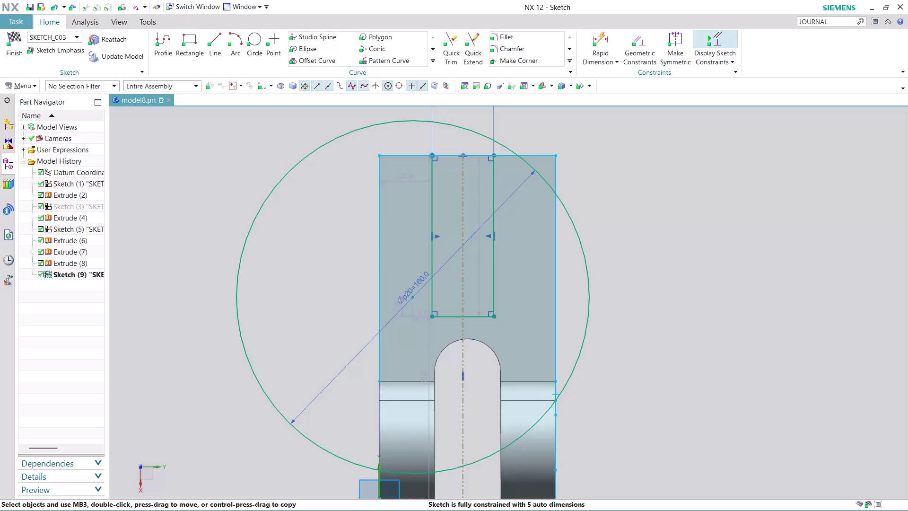
Delete the large 160 circle from the sketch.
right_click(583, 340)
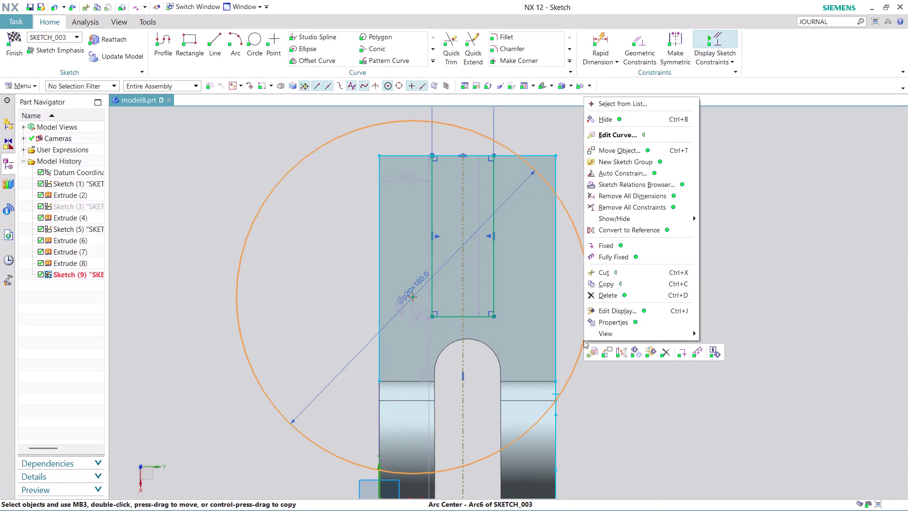
click(617, 294)
click(237, 45)
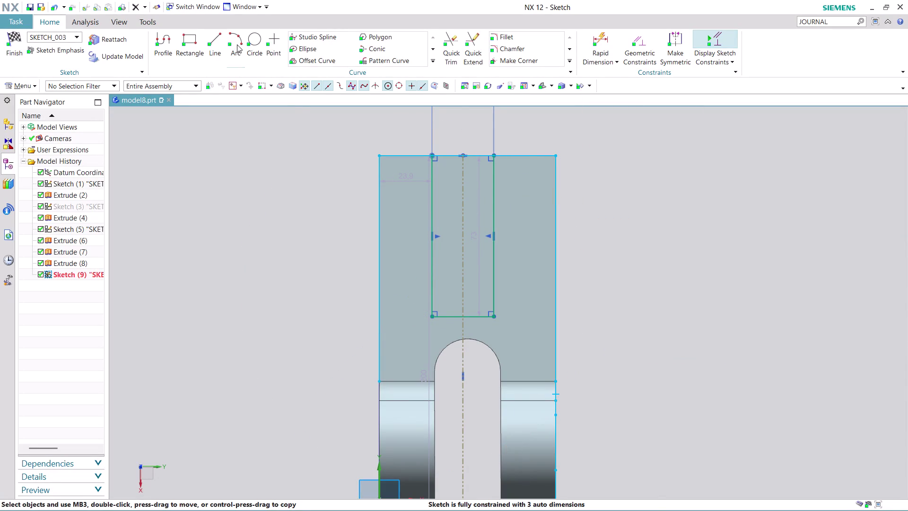
Draw an R80 arc from the left line's end point to the slot's left side.
click(378, 380)
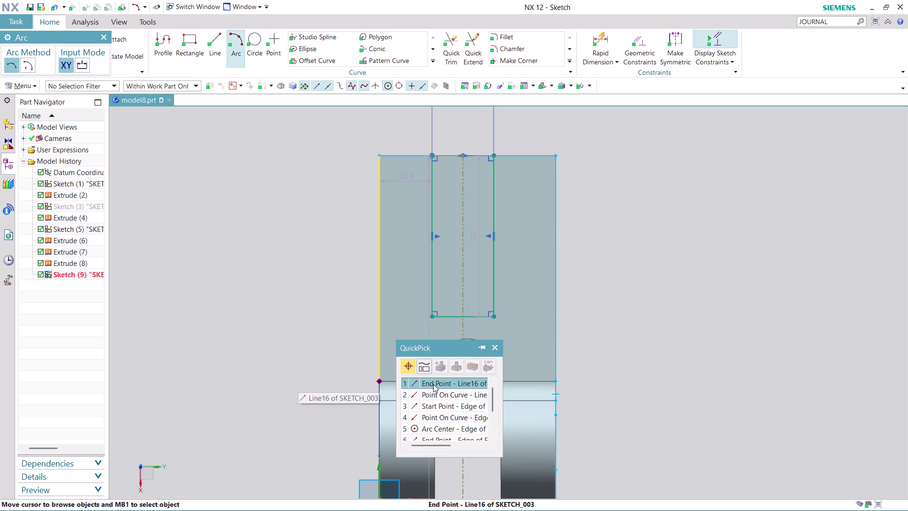
click(433, 384)
click(433, 268)
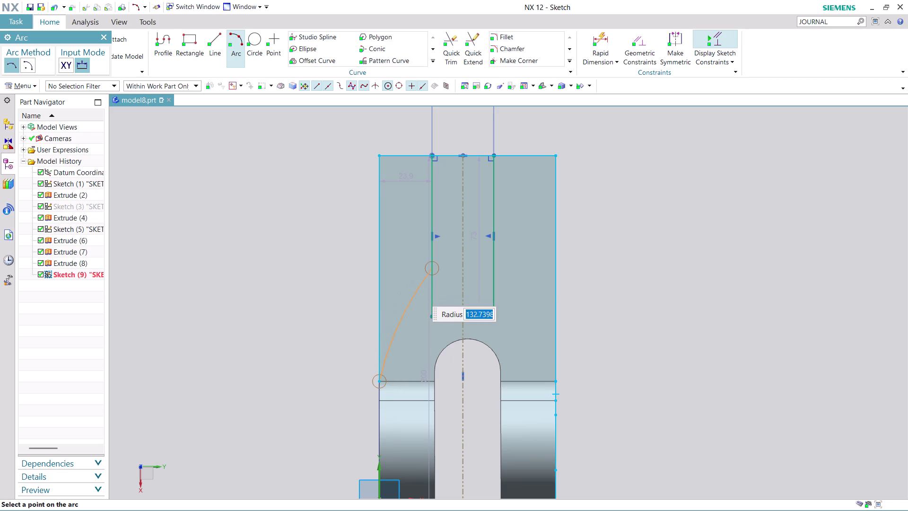
text(80)
key(Return)
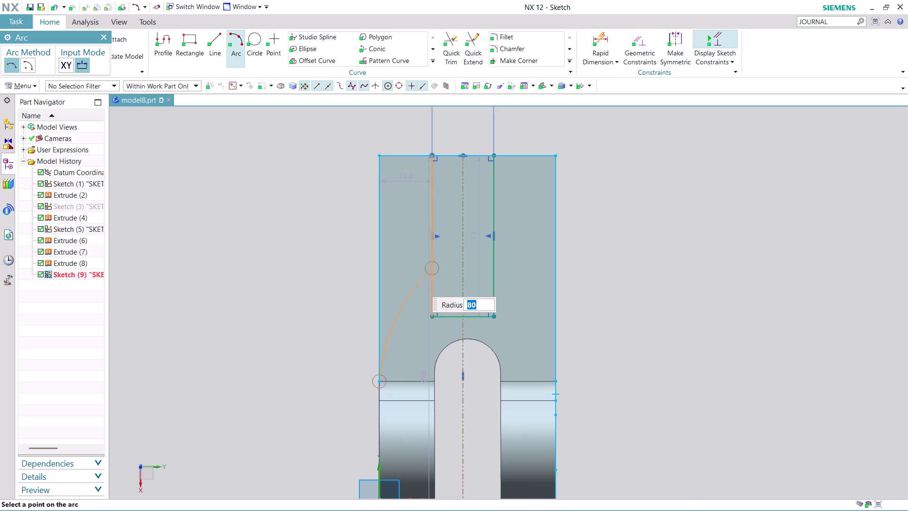
click(417, 281)
key(Escape)
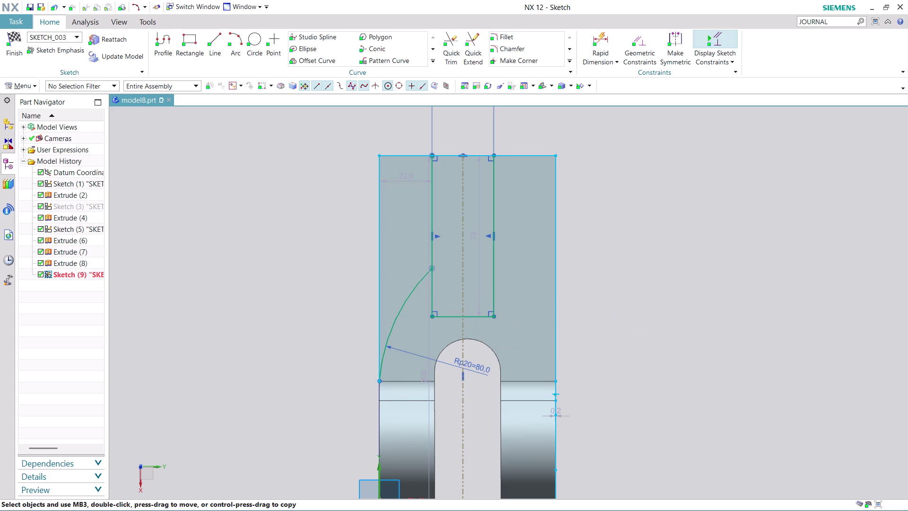
key(Escape)
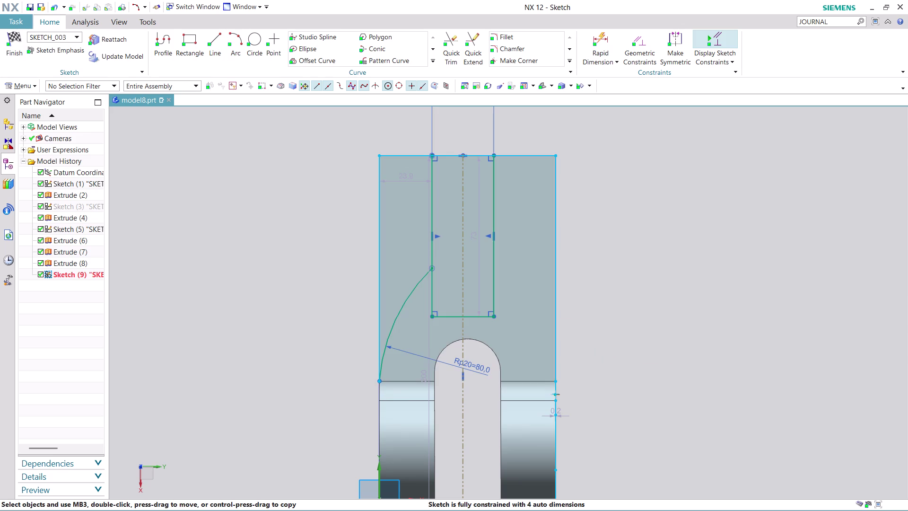
click(433, 63)
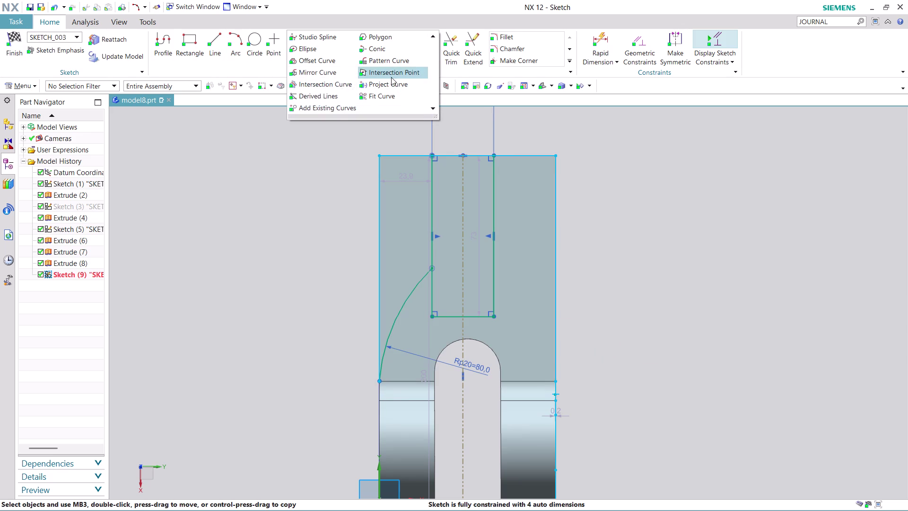
Mirror the R80 arc across the vertical centerline to the right side.
click(338, 72)
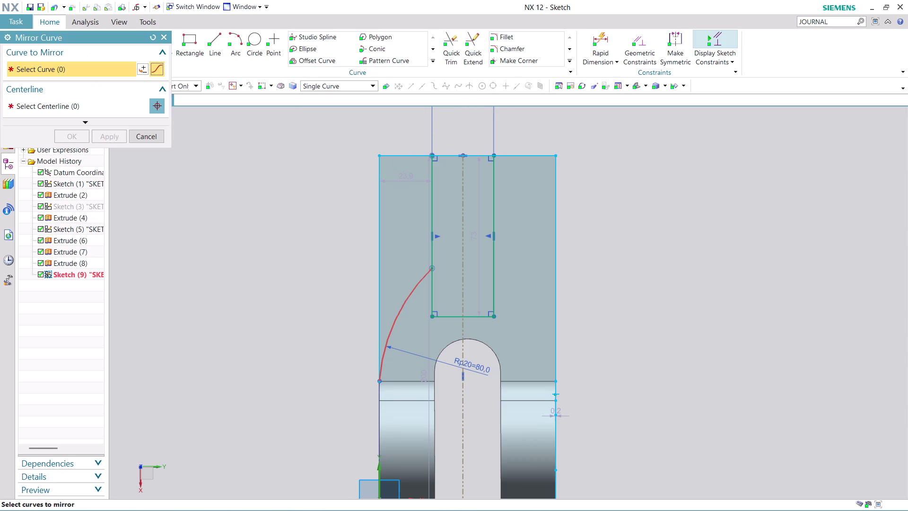
click(409, 296)
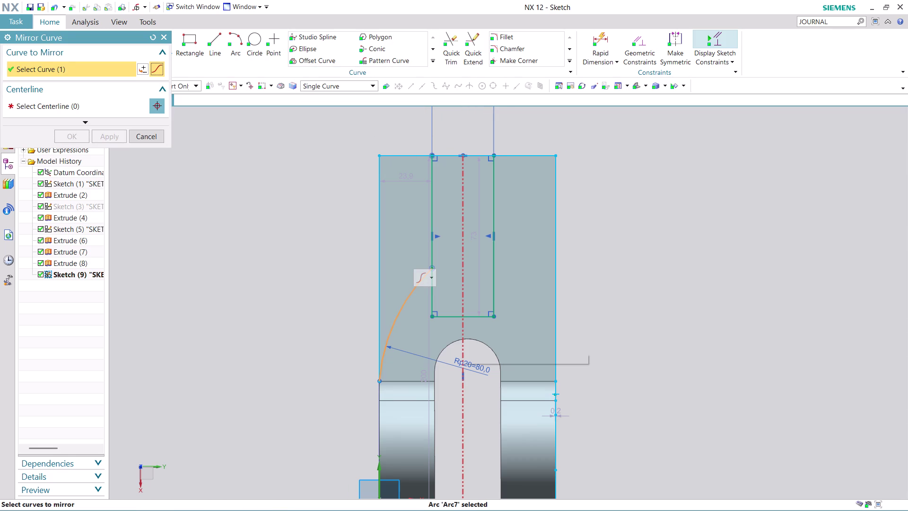
click(463, 340)
key(Escape)
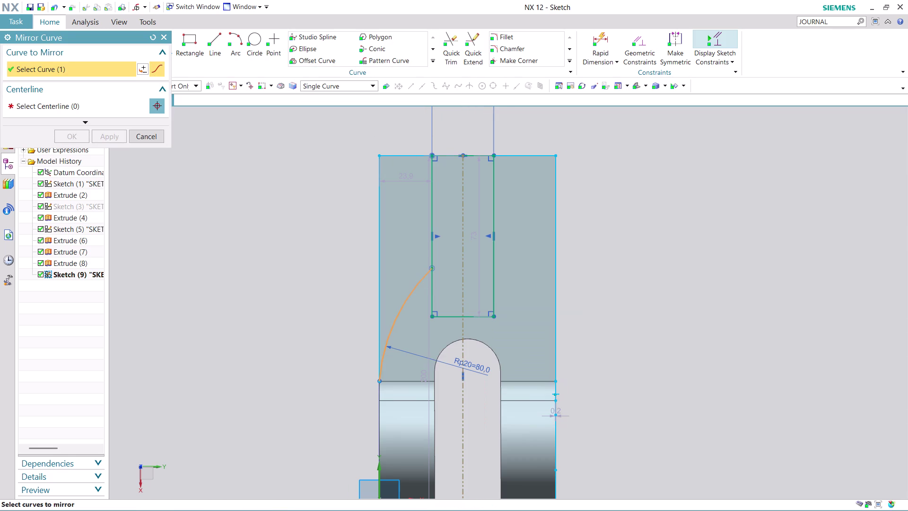
click(46, 104)
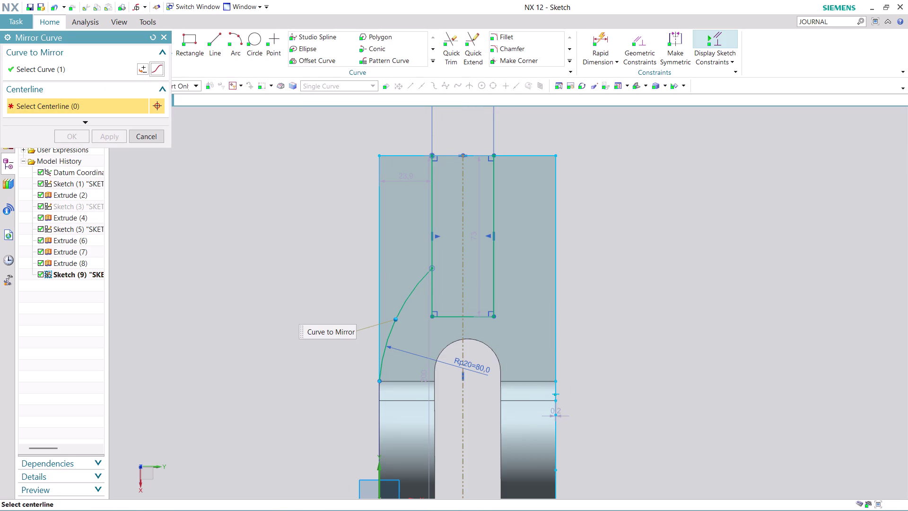
click(464, 335)
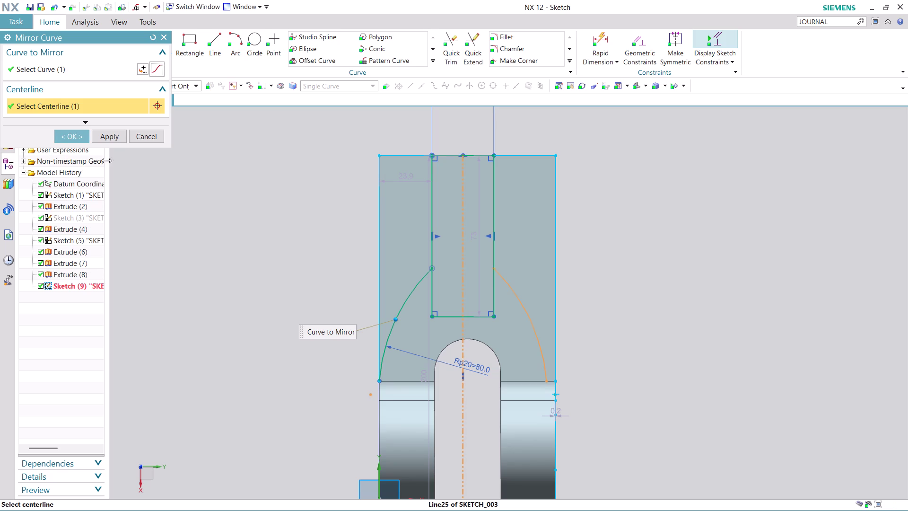
click(76, 132)
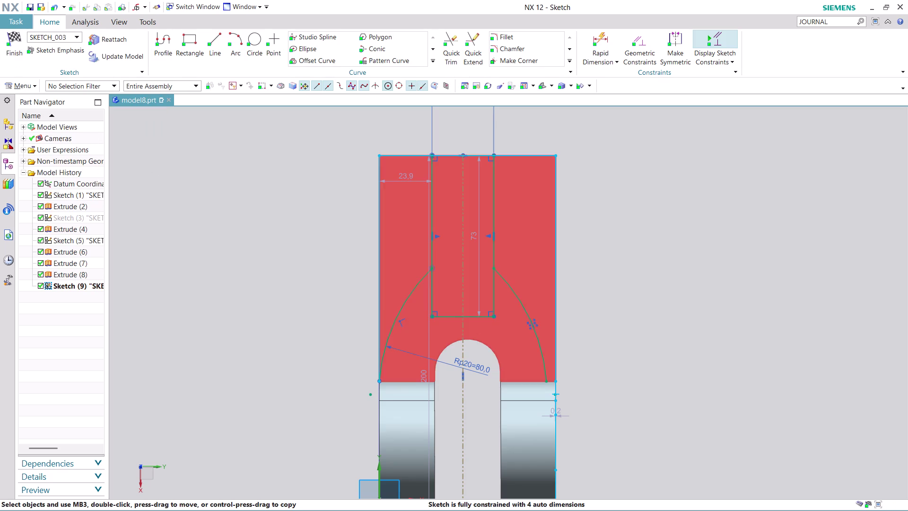
click(455, 44)
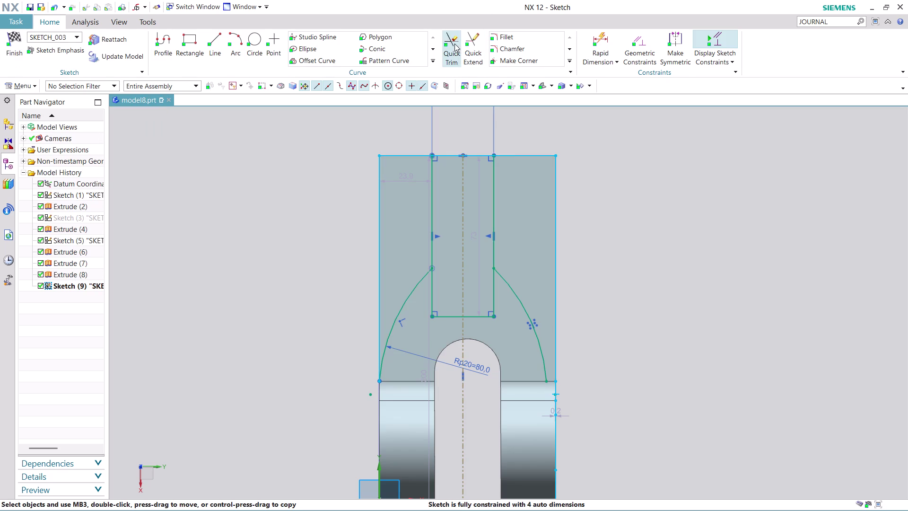
Quick Trim the slot rectangle's two leftover lower line segments.
click(429, 294)
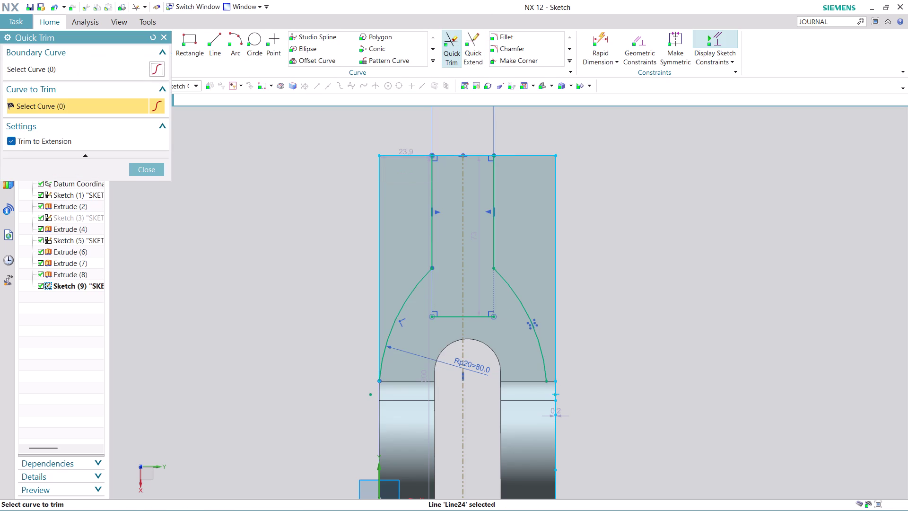
click(454, 316)
click(481, 320)
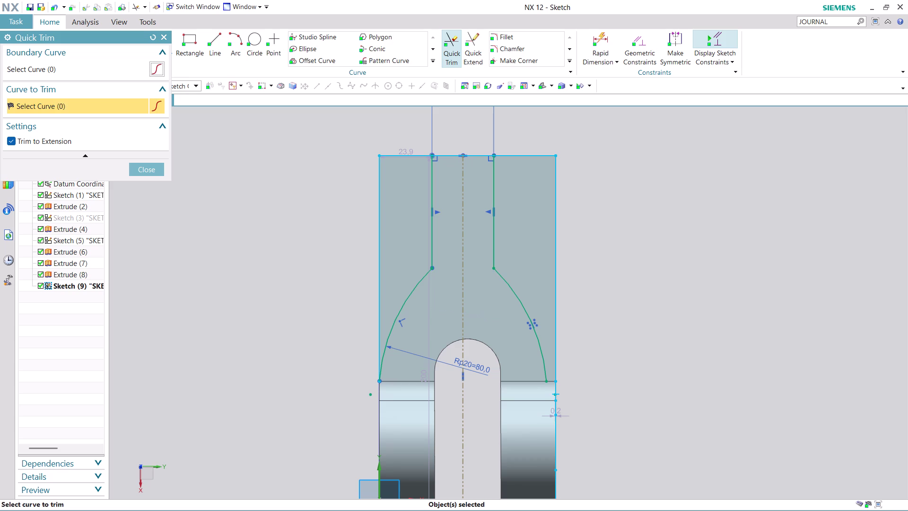
click(154, 168)
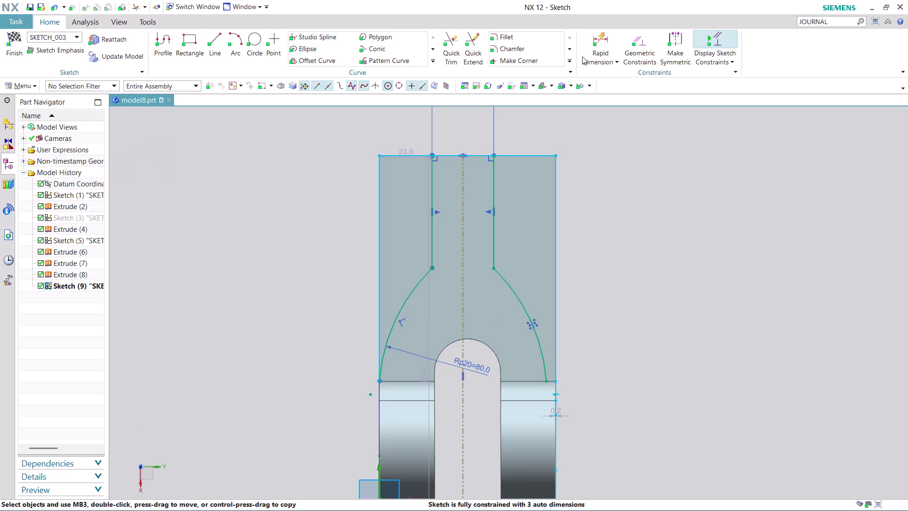
click(517, 37)
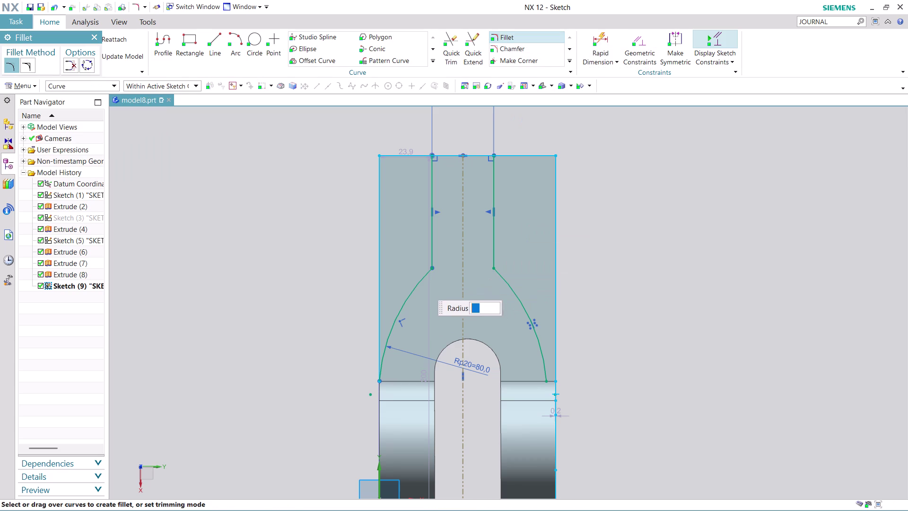
Fillet the left slot side into the left arc with radius 12.
click(418, 282)
click(431, 252)
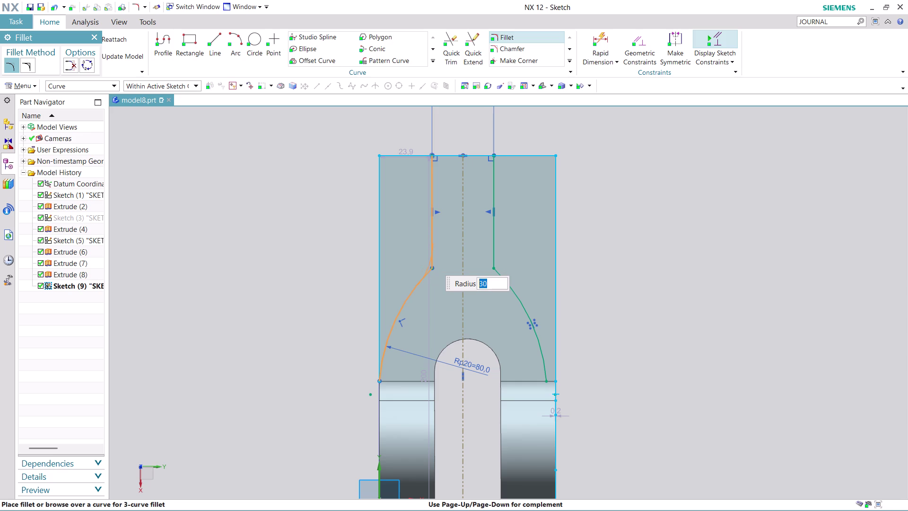
text(12)
key(Return)
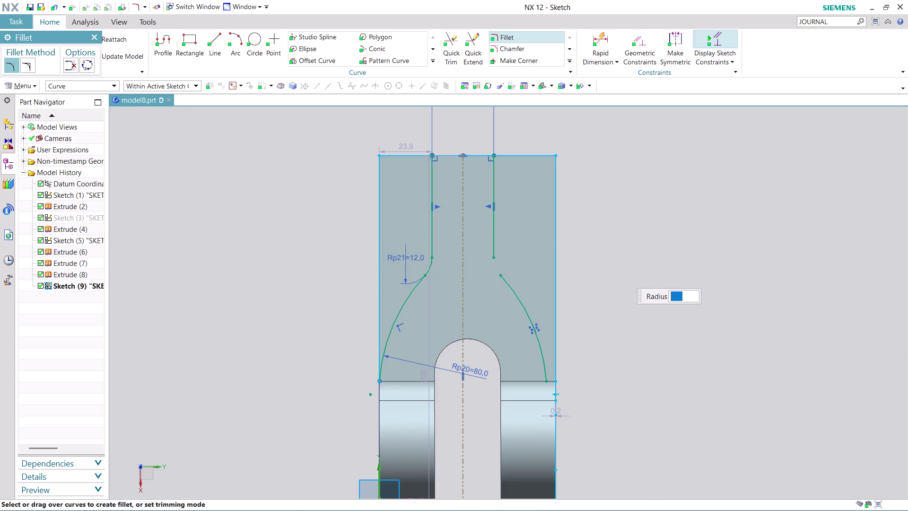
key(Escape)
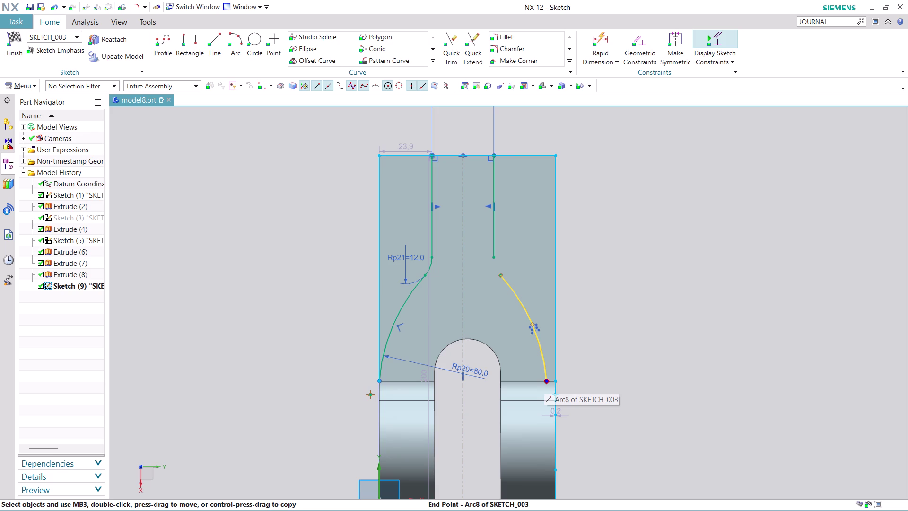
Make Arc8's lower end point coincident with Line17 at the right corner.
click(642, 40)
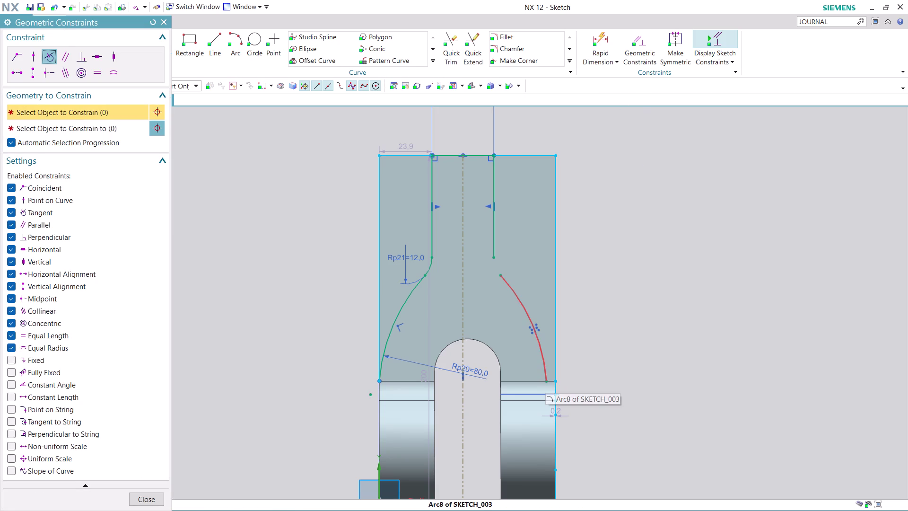
scroll(up, 3)
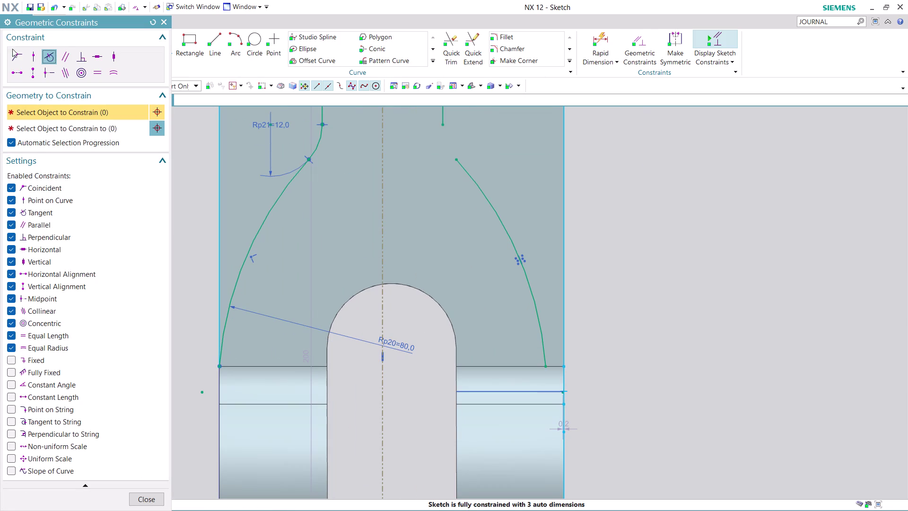
click(21, 59)
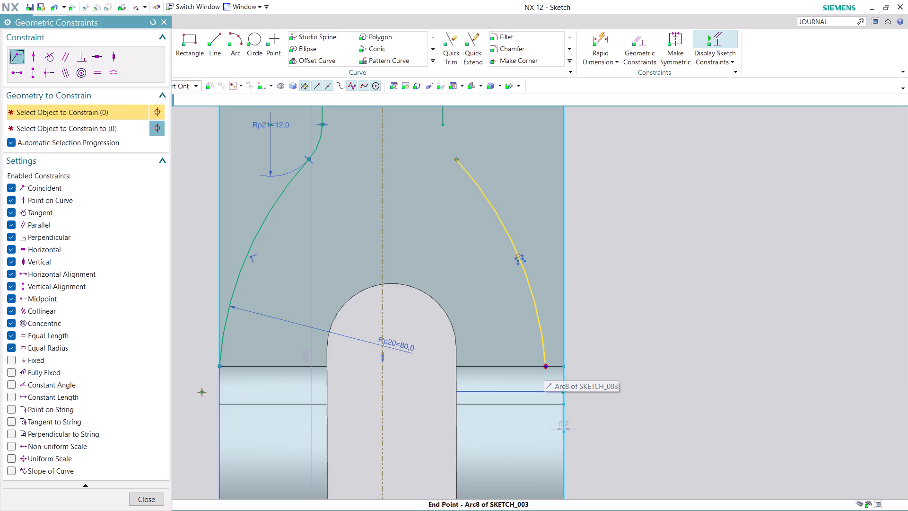
click(546, 366)
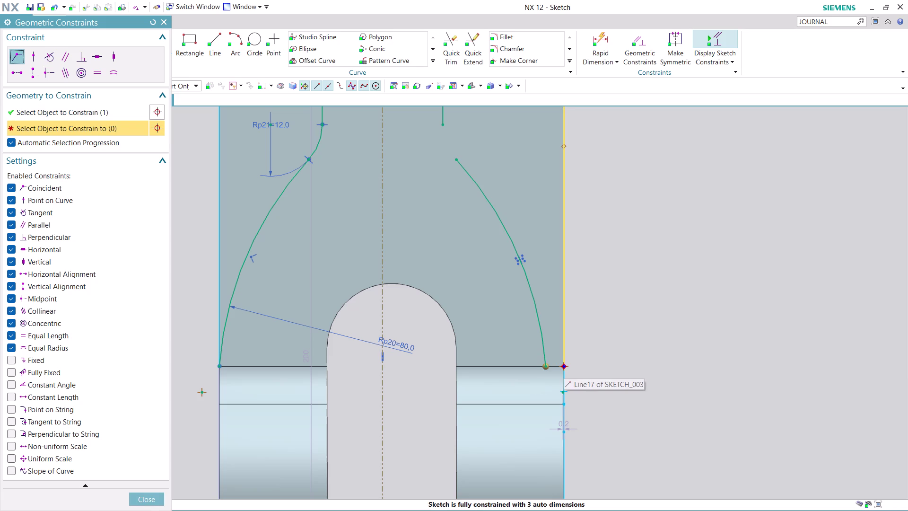
click(563, 366)
scroll(down, 3)
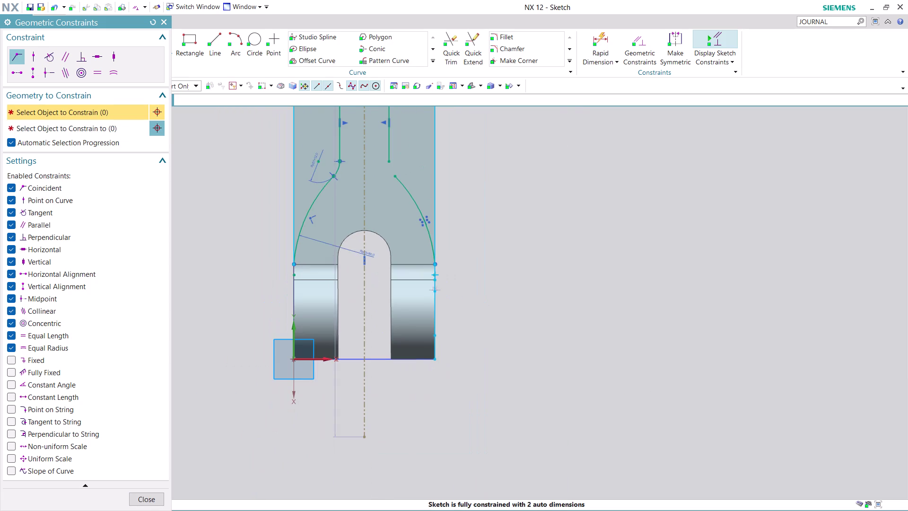
click(153, 499)
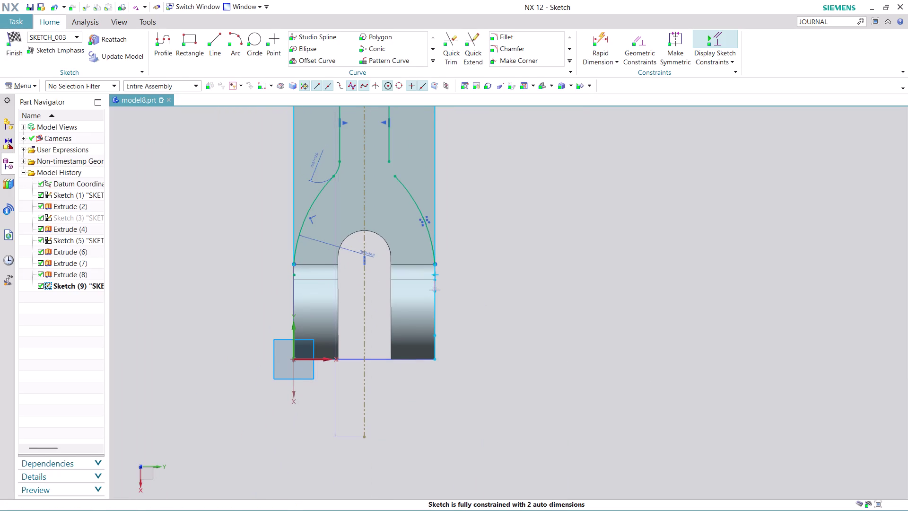
Mirror the small R12 fillet arc to the right, using the vertical centreline as axis.
scroll(down, 3)
scroll(up, 3)
scroll(up, 3)
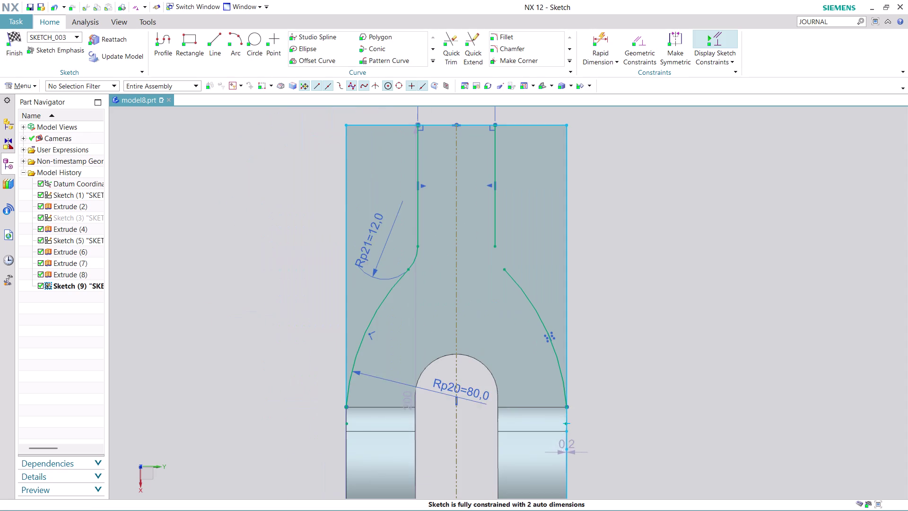
click(431, 58)
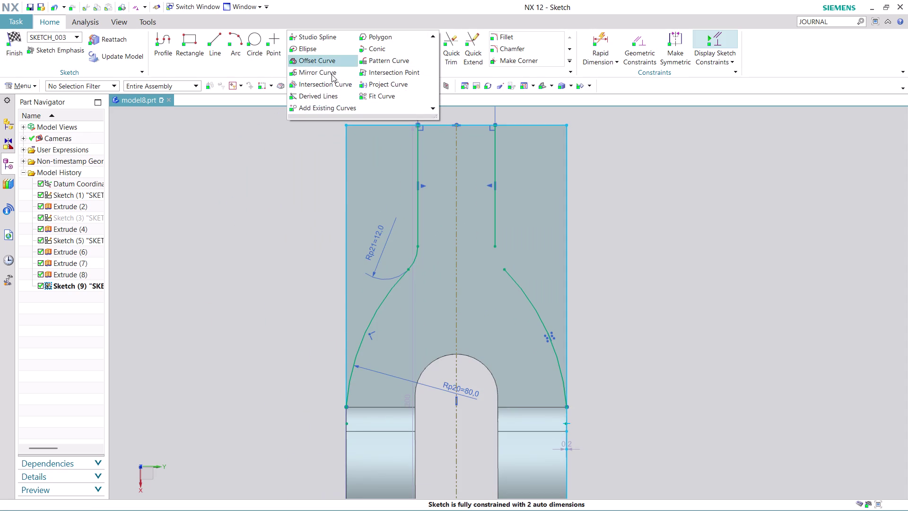
click(329, 75)
click(413, 261)
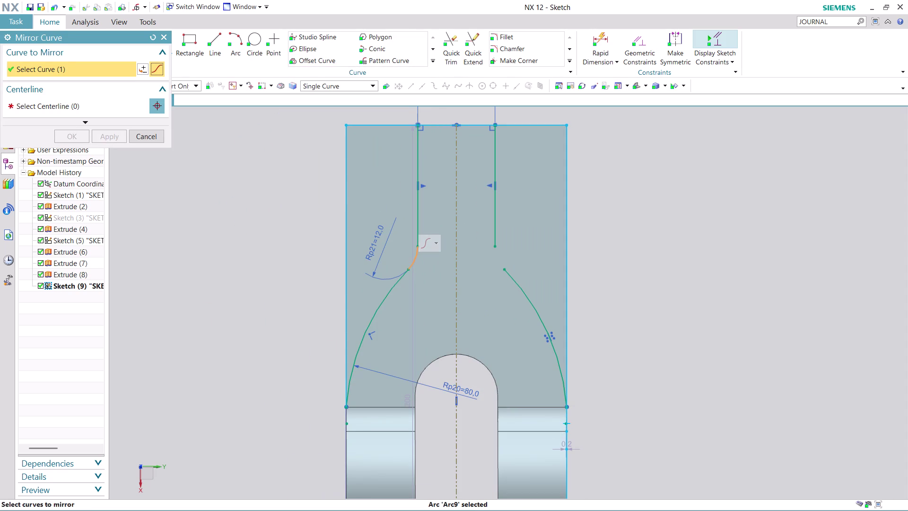
click(117, 104)
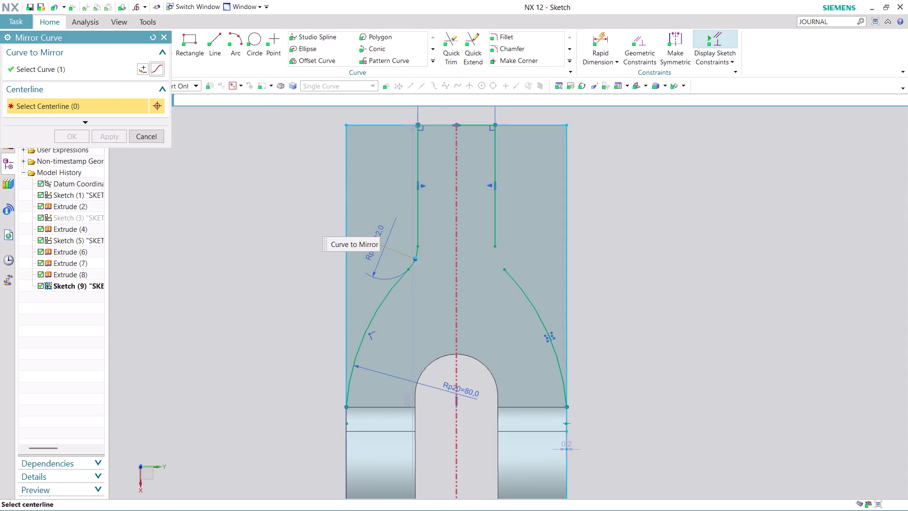
click(456, 295)
click(72, 135)
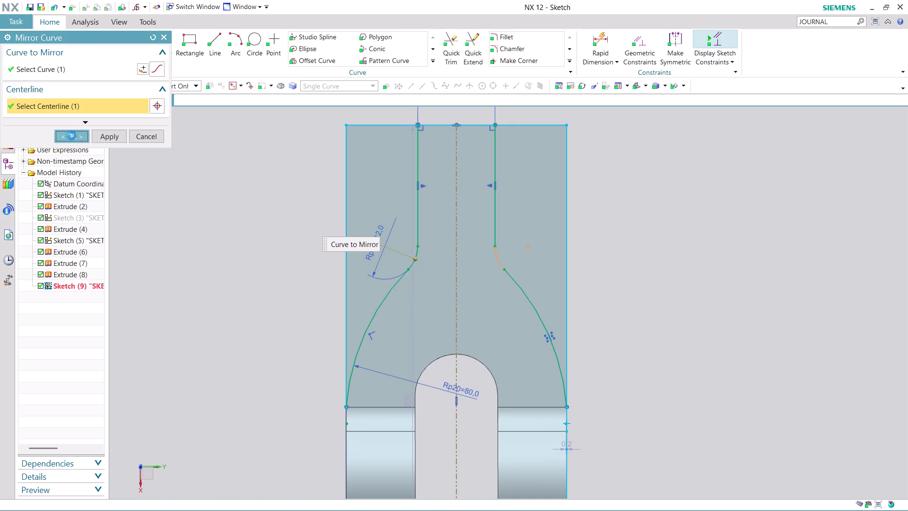
scroll(up, 3)
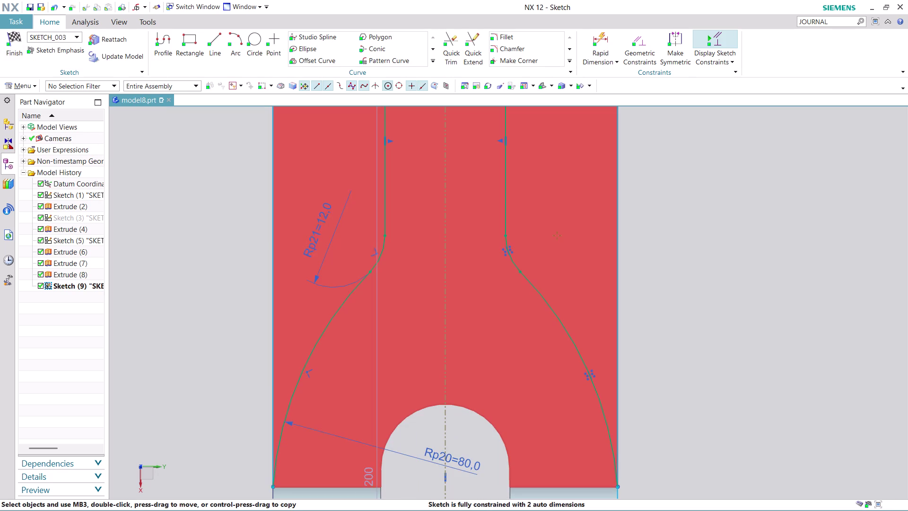
scroll(up, 3)
scroll(down, 3)
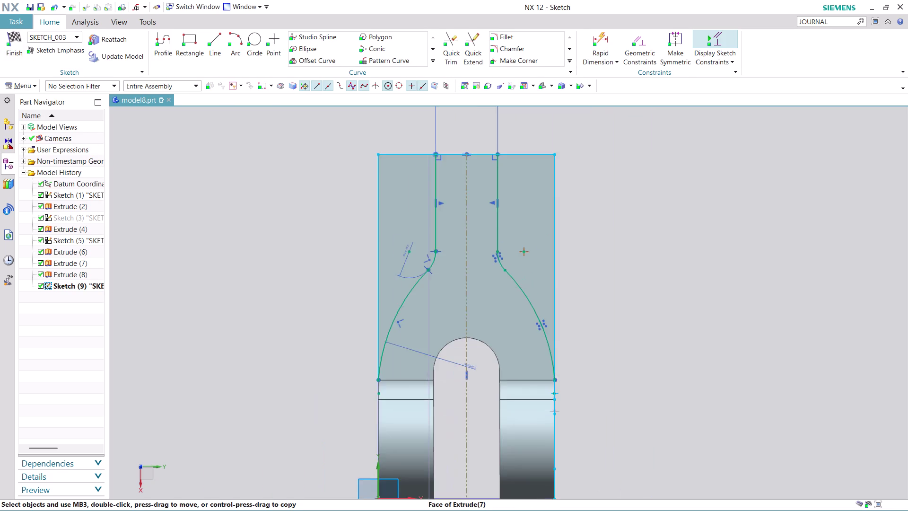
scroll(down, 3)
scroll(up, 3)
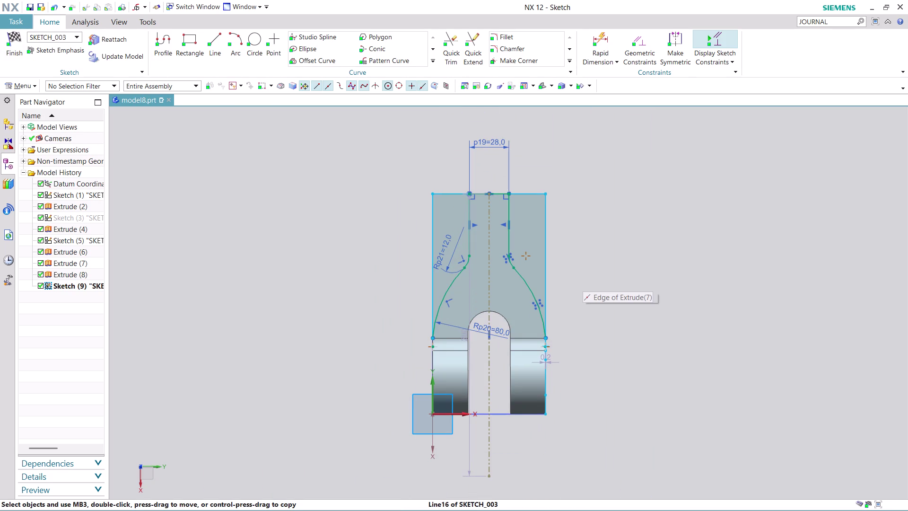
scroll(up, 3)
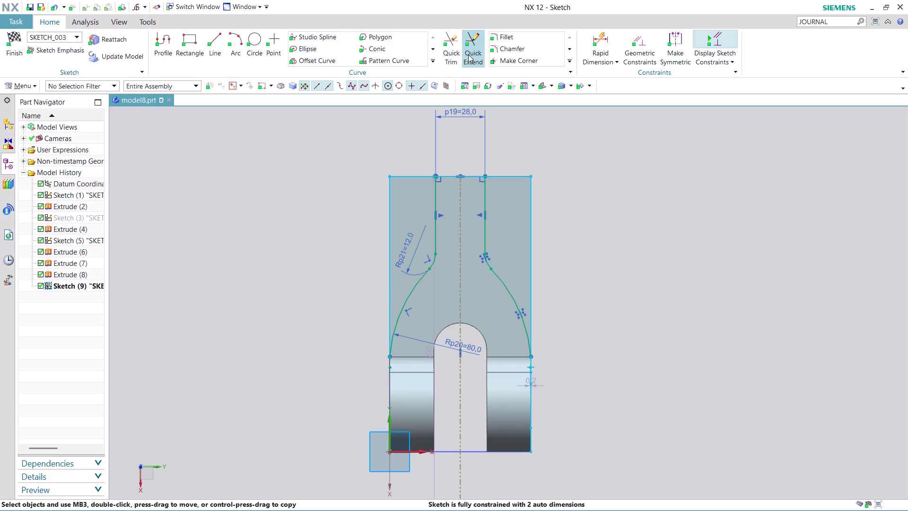
Trim the three leftover line segments, accept the associativity warning, and finish the sketch.
click(457, 48)
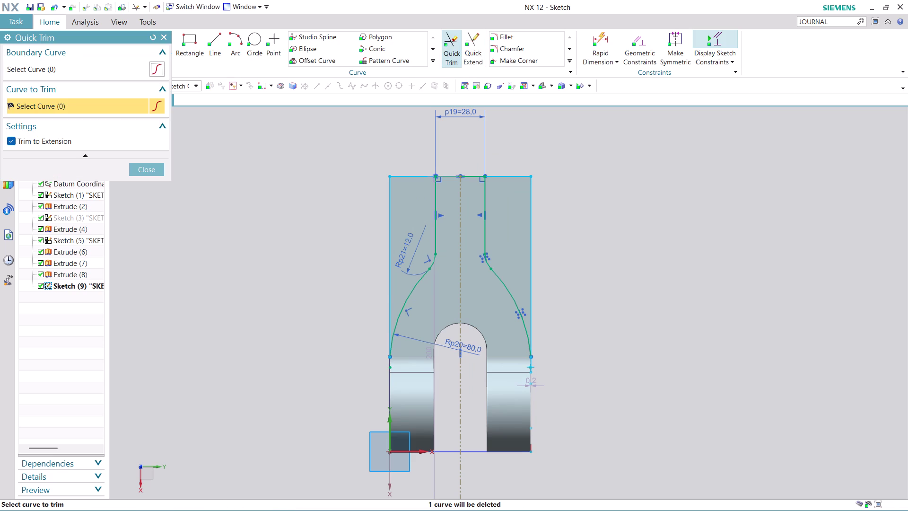
click(531, 406)
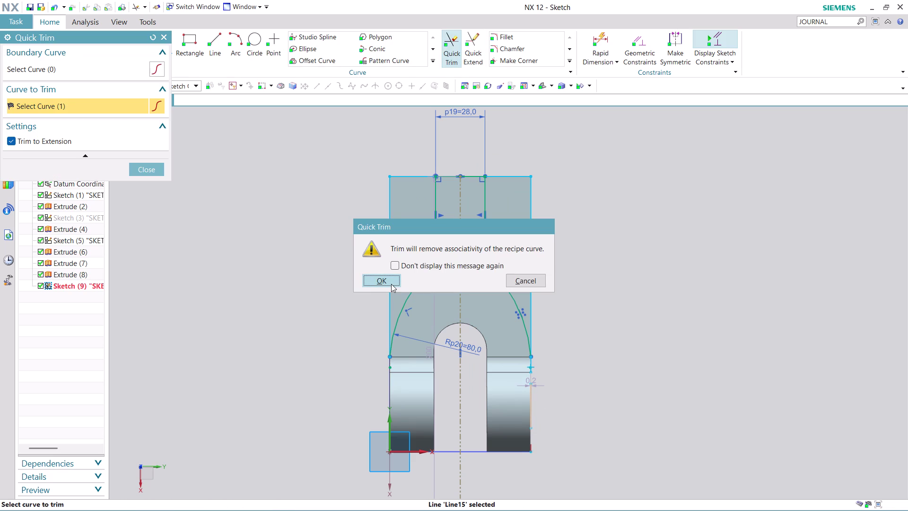
click(391, 284)
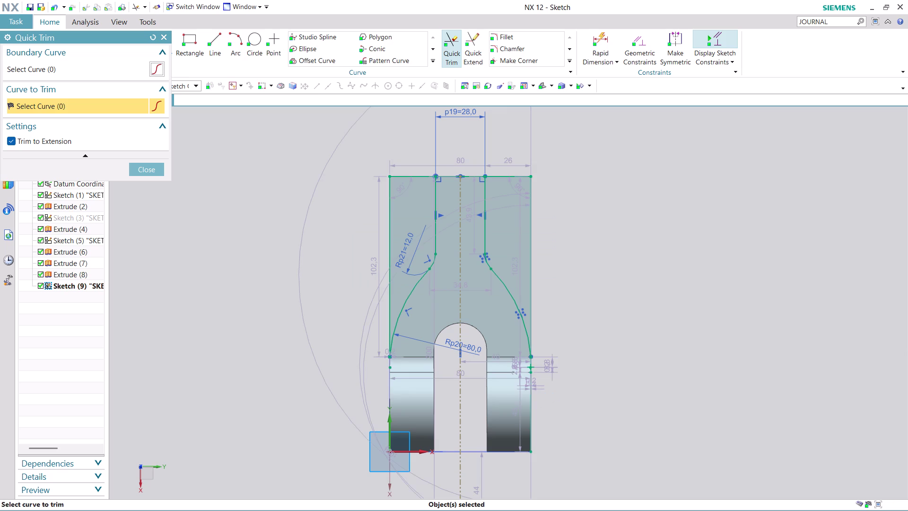
scroll(up, 3)
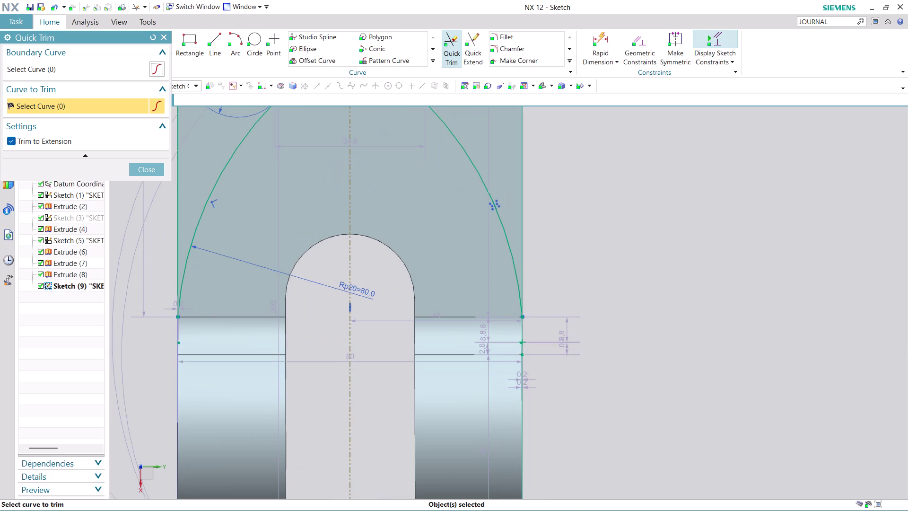
click(523, 342)
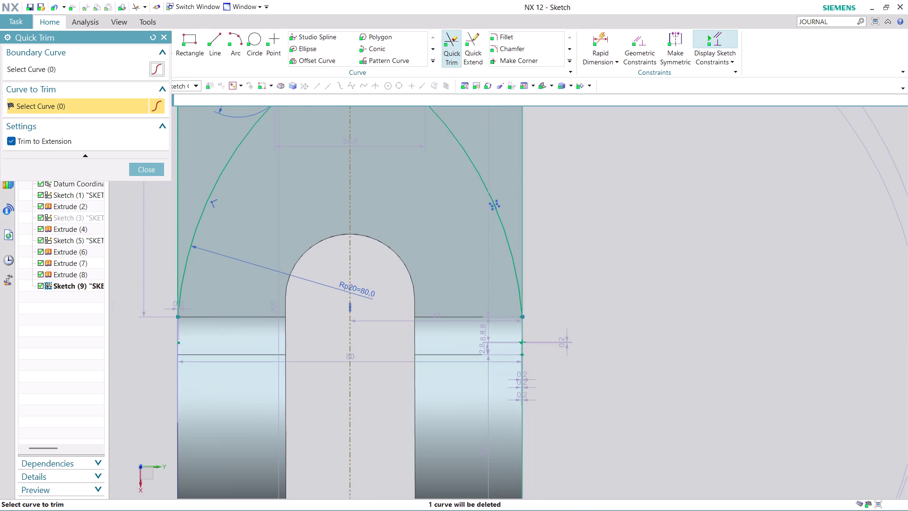
scroll(down, 3)
scroll(up, 3)
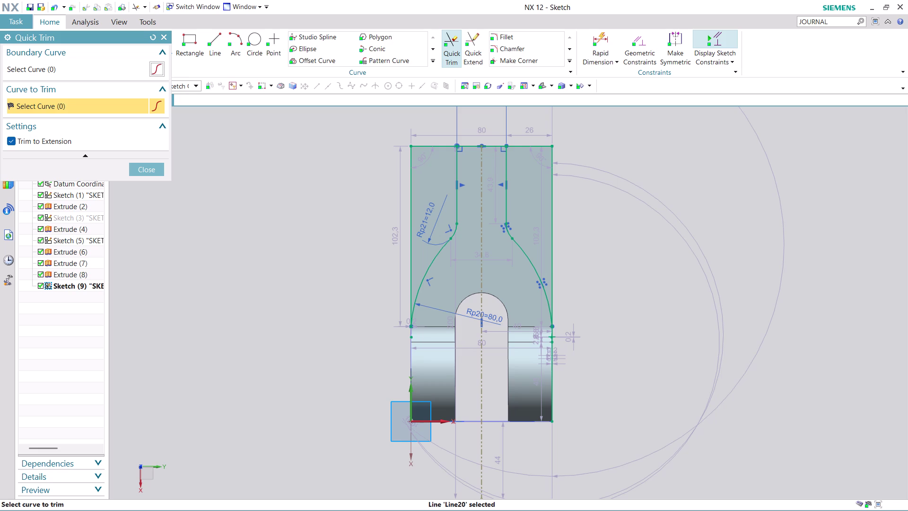
click(152, 167)
click(18, 58)
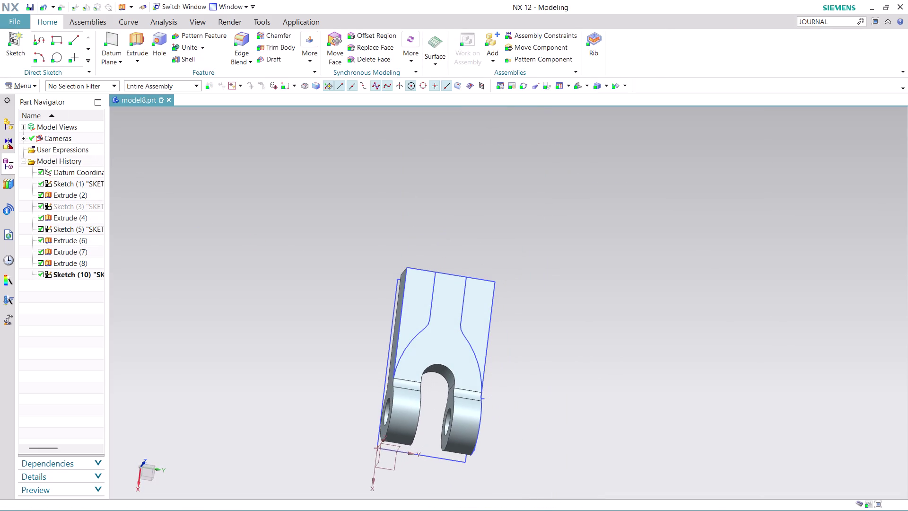
Cut the left side by extruding SKETCH_003 reversed, ending Until Next.
click(129, 40)
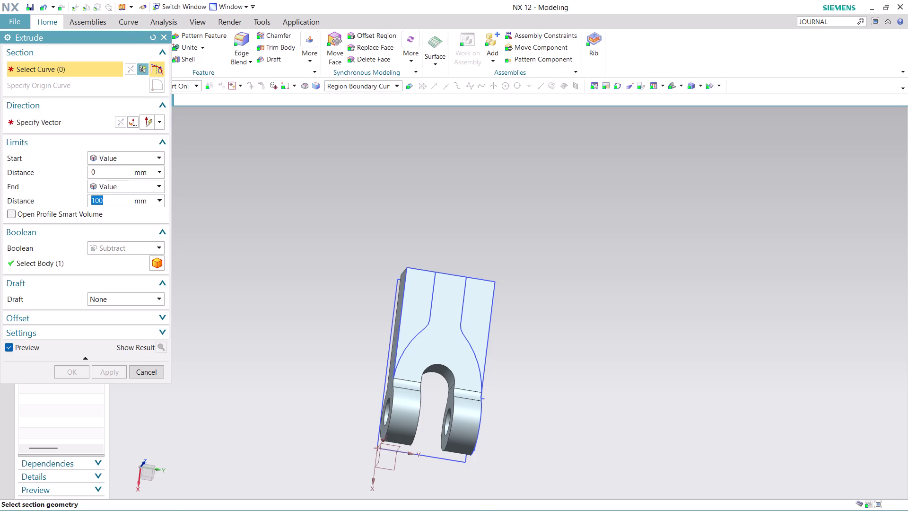
click(416, 290)
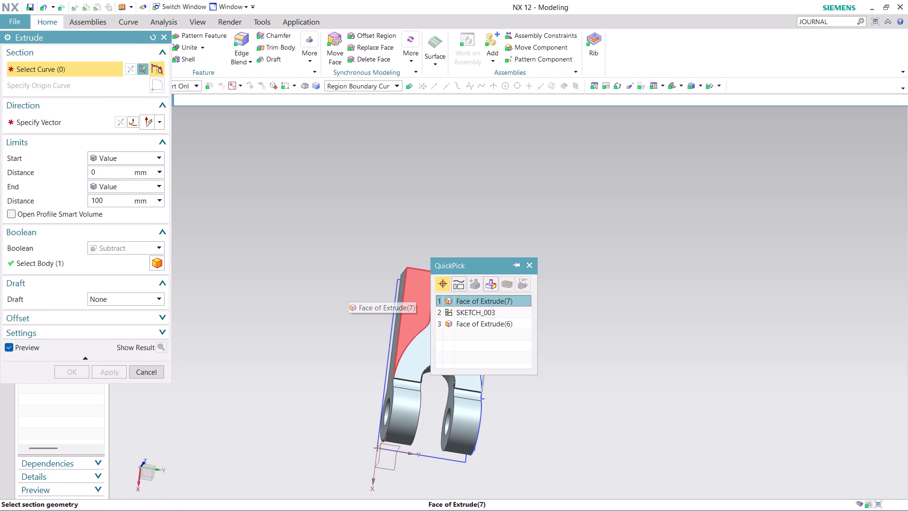
click(472, 300)
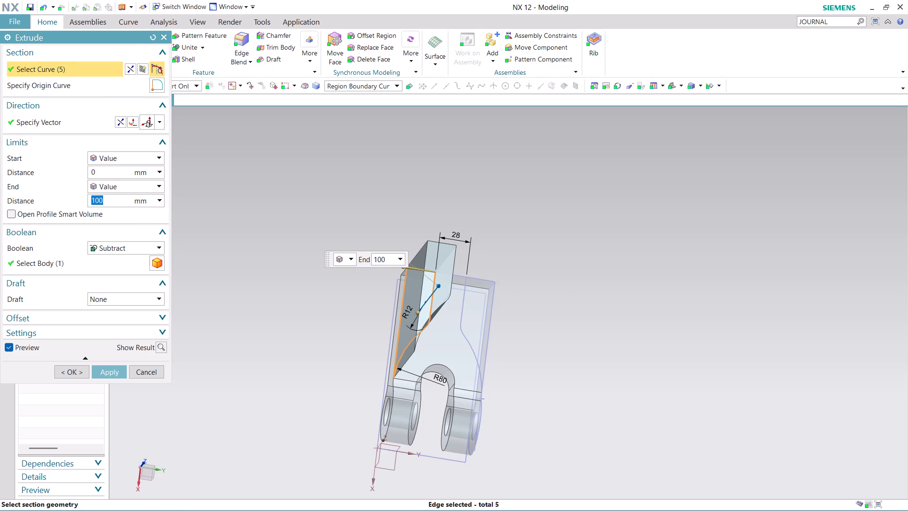
click(123, 120)
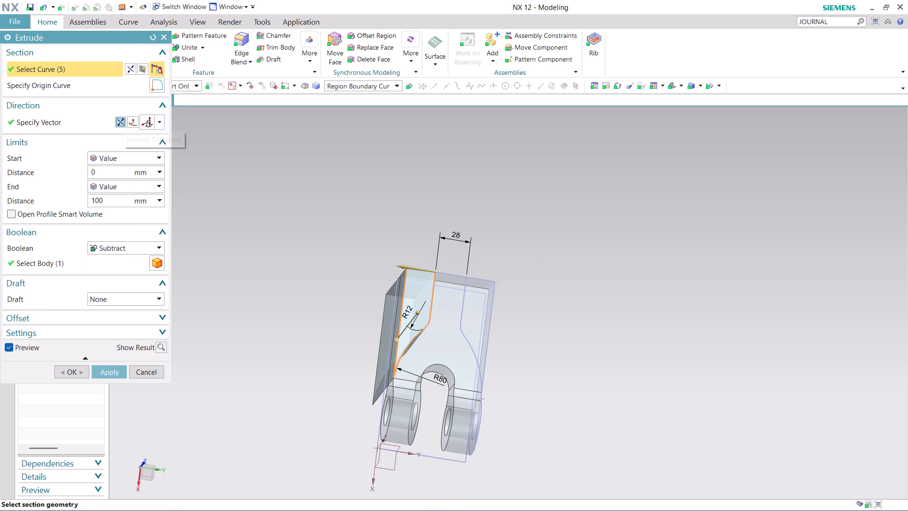
middle_drag(518, 221, 536, 227)
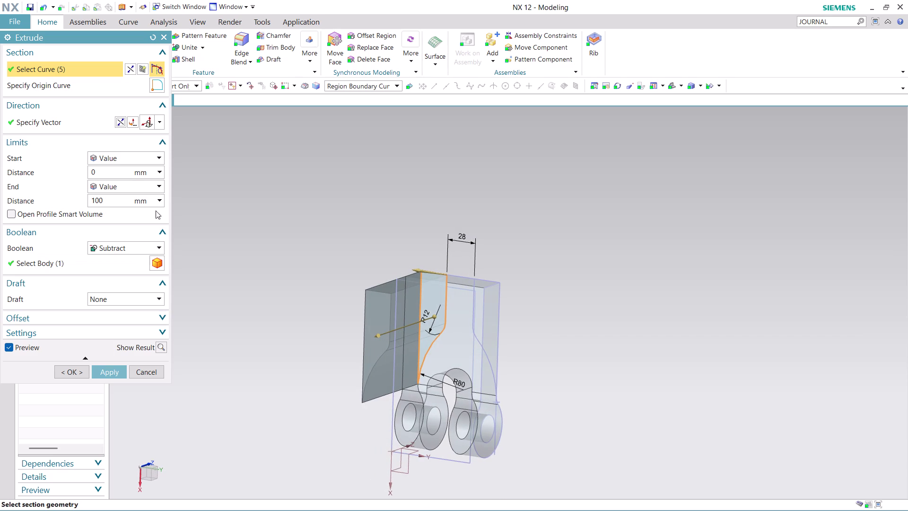
click(161, 199)
click(160, 189)
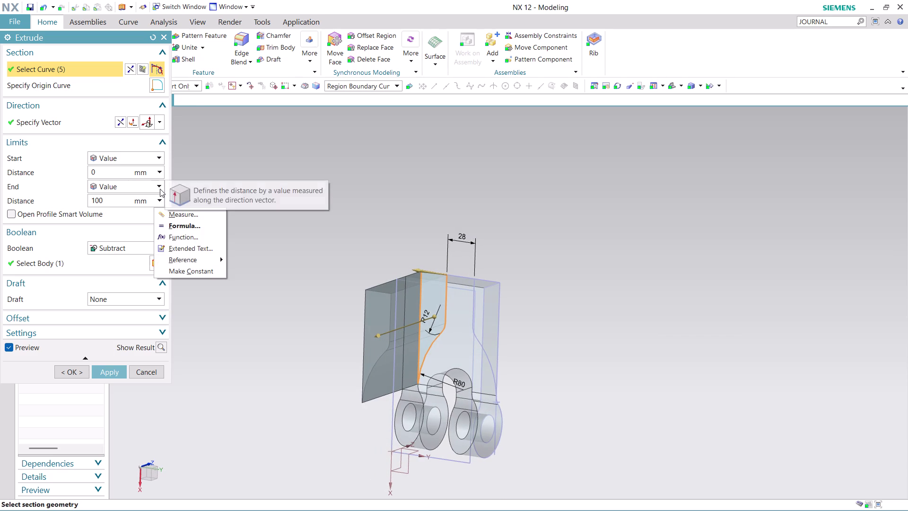
click(143, 214)
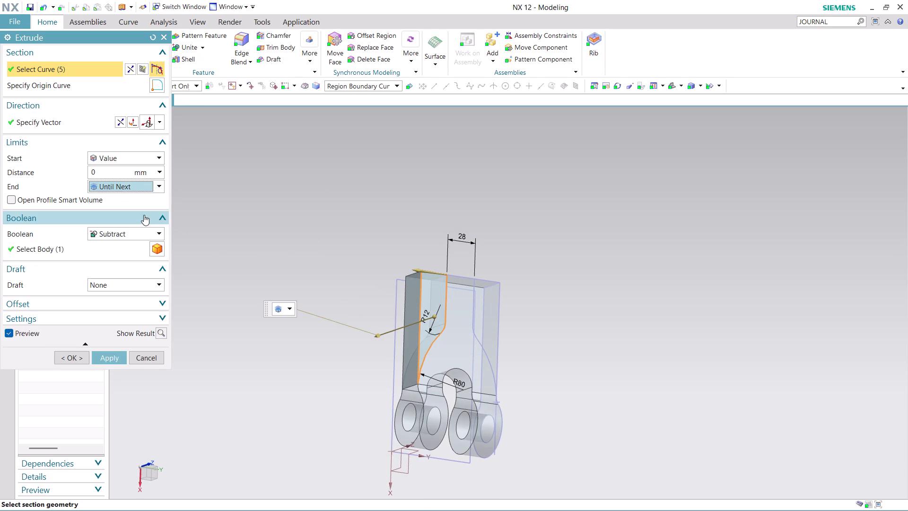
click(106, 356)
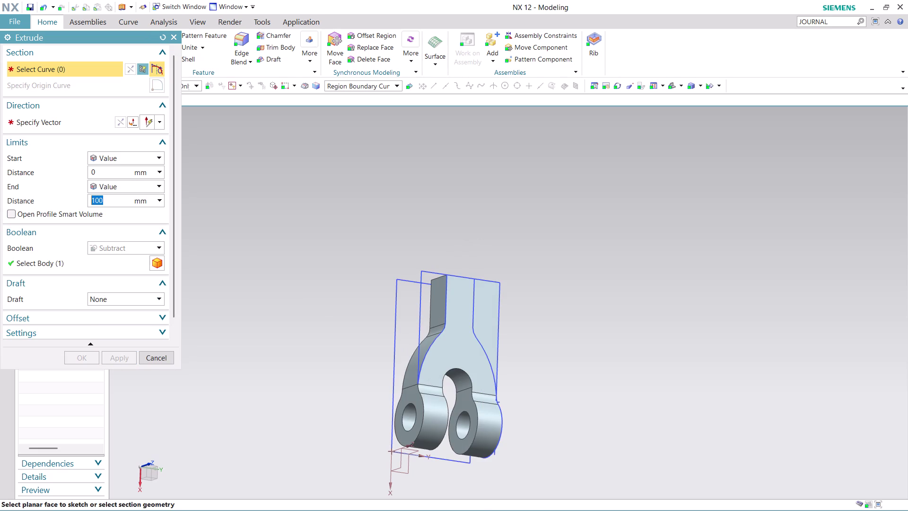
Cut the right side with SKETCH_003 reversed Until Next, then close Extrude.
click(488, 318)
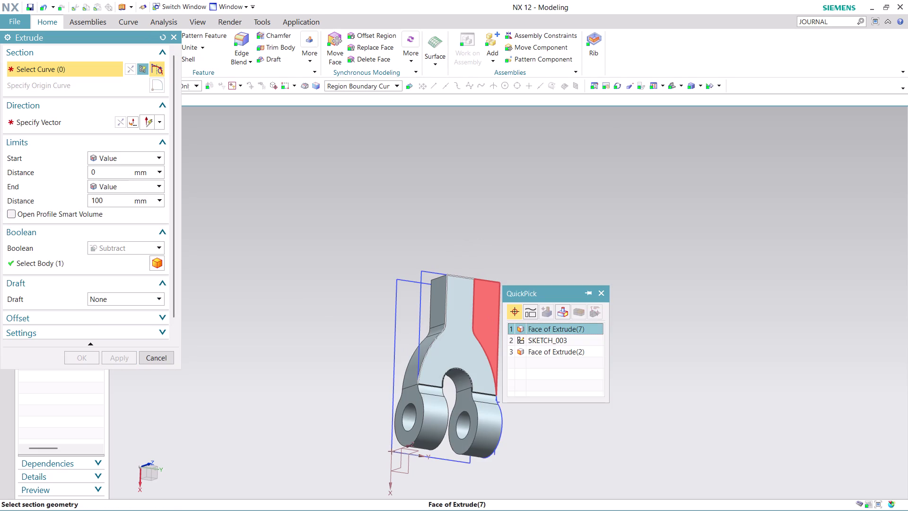
click(550, 329)
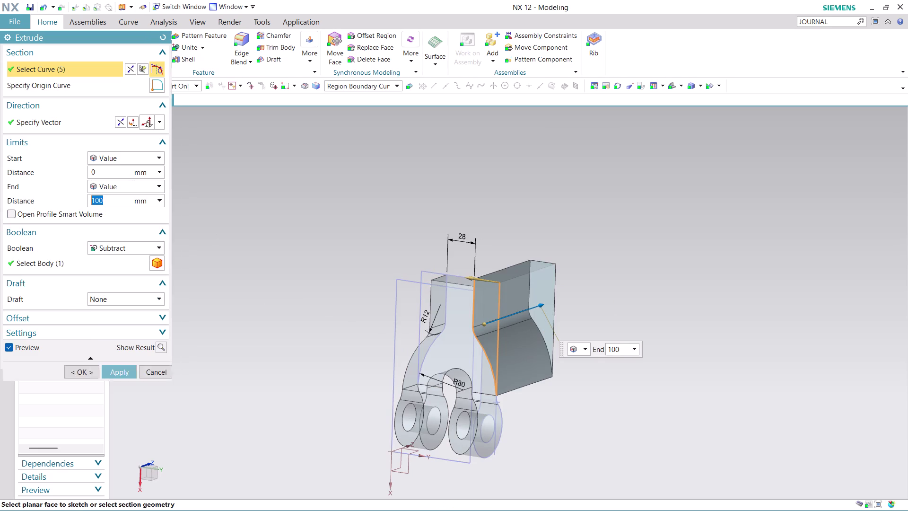
click(151, 184)
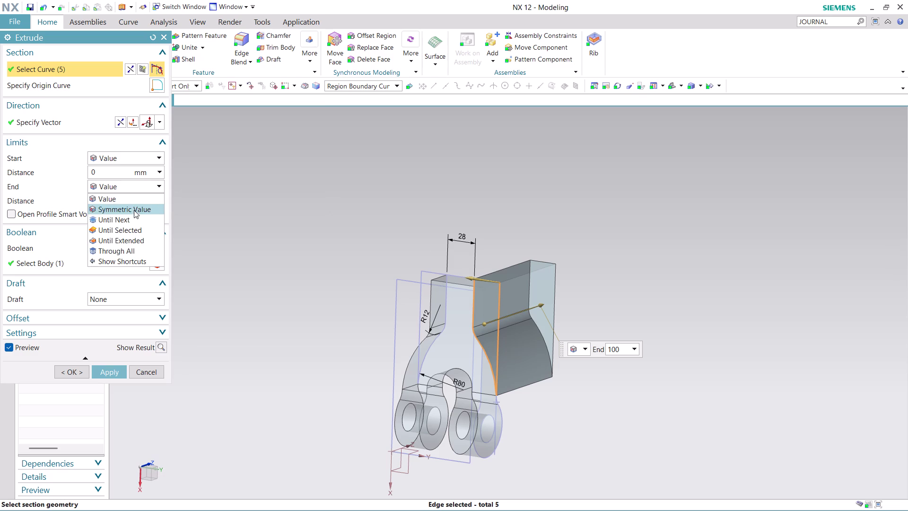
click(135, 224)
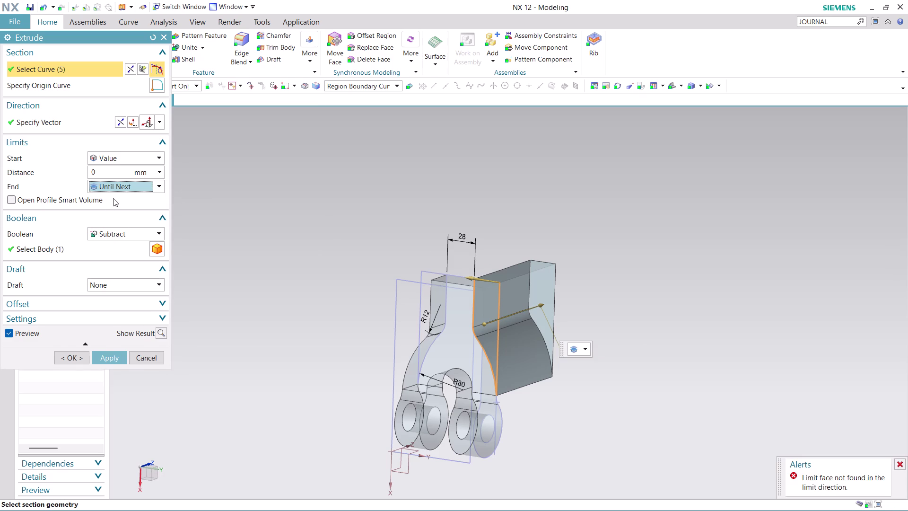
click(124, 118)
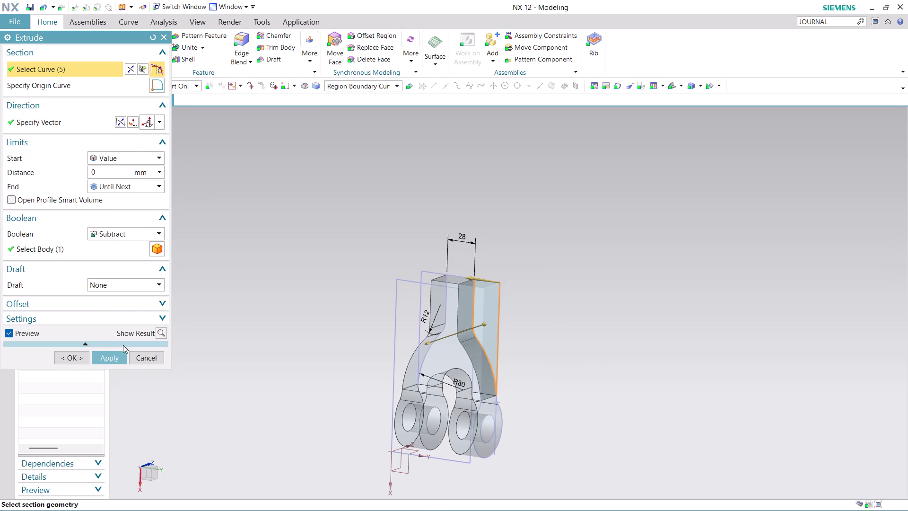
click(111, 356)
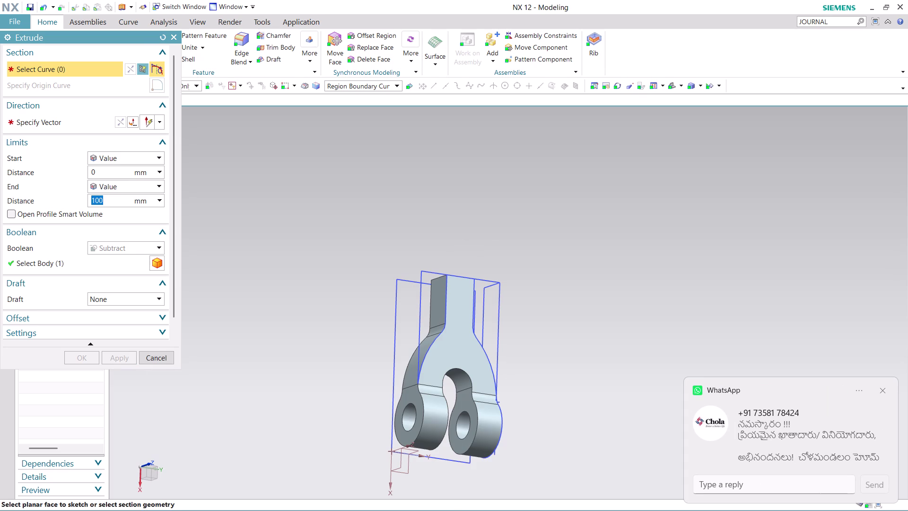
middle_drag(618, 292, 498, 276)
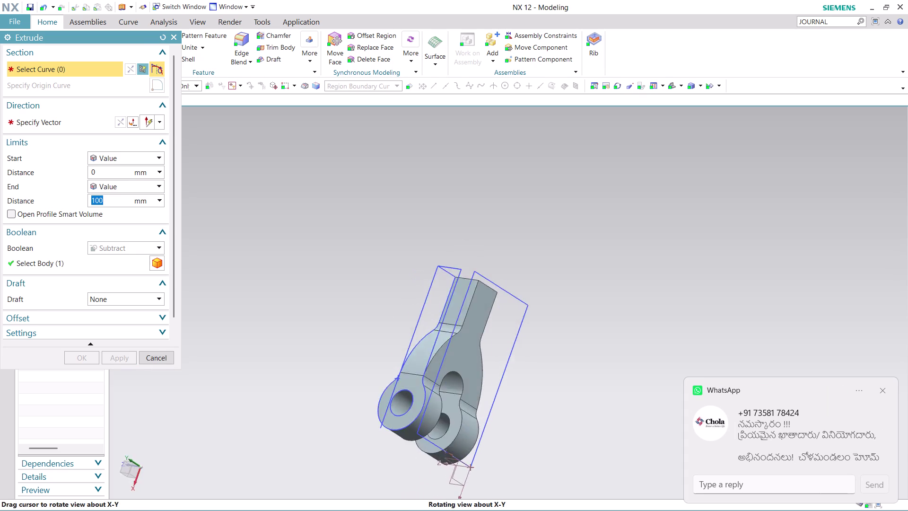
middle_drag(498, 275, 392, 220)
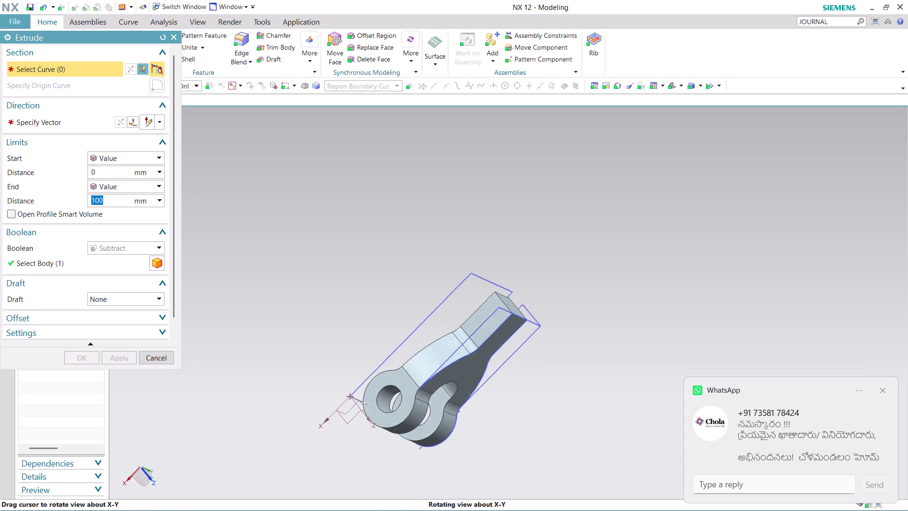
middle_drag(392, 220, 410, 271)
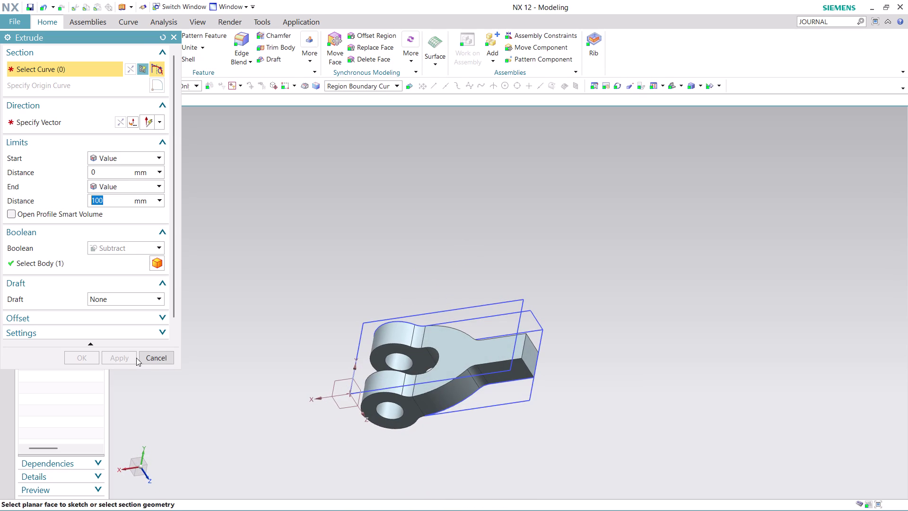
click(163, 355)
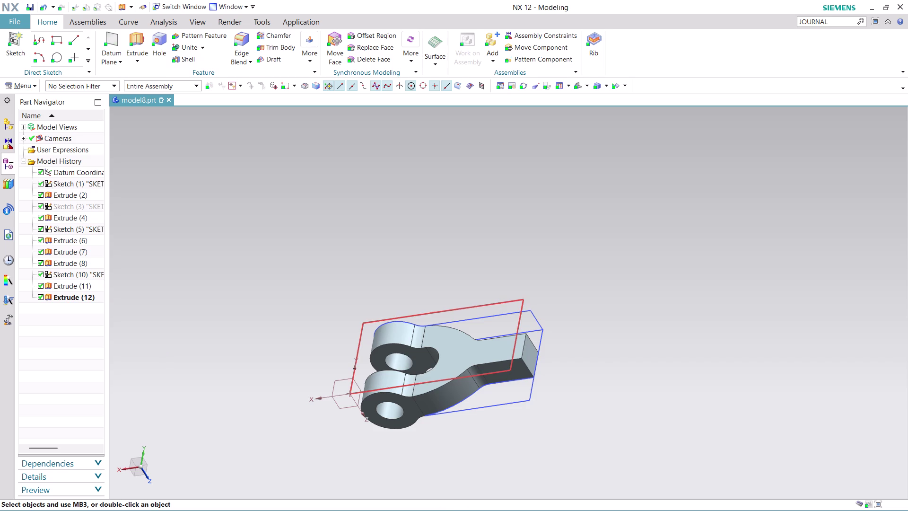
Hide Sketch (1), Sketch (10) and Sketch (5) from the Part Navigator.
right_click(493, 371)
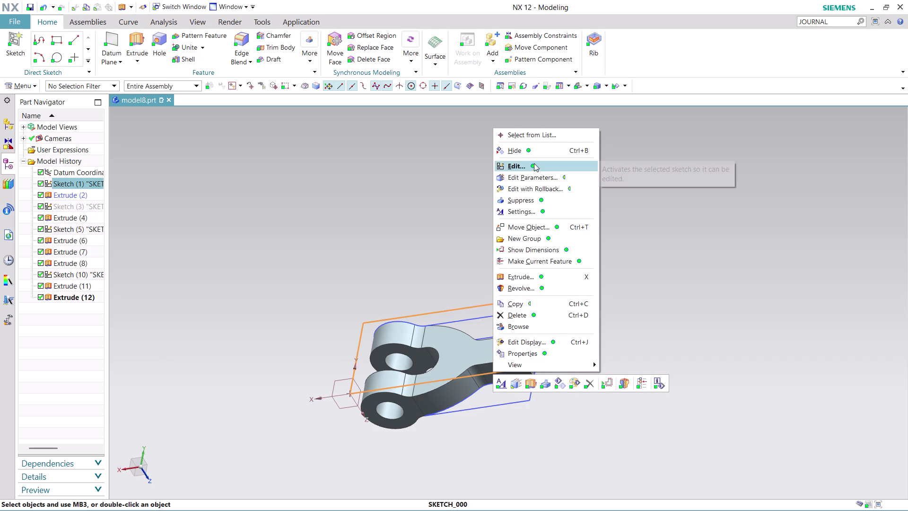
click(538, 152)
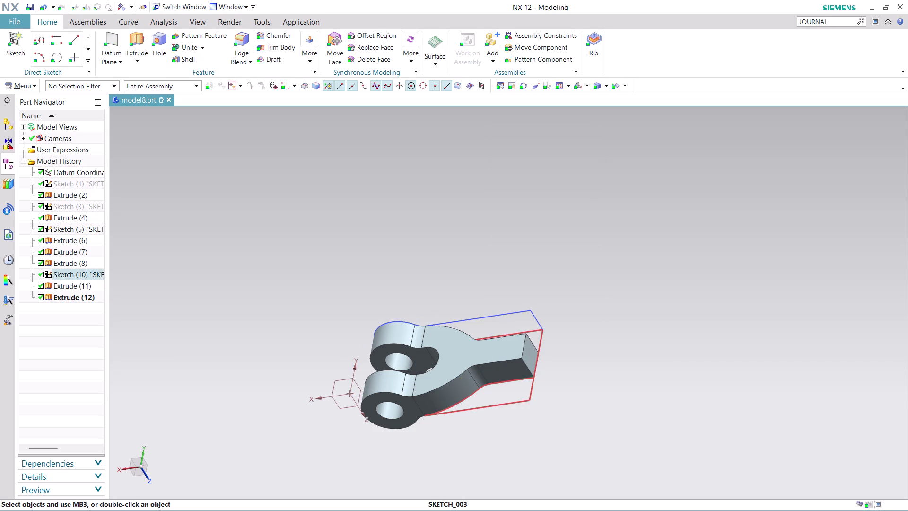
right_click(527, 399)
click(570, 172)
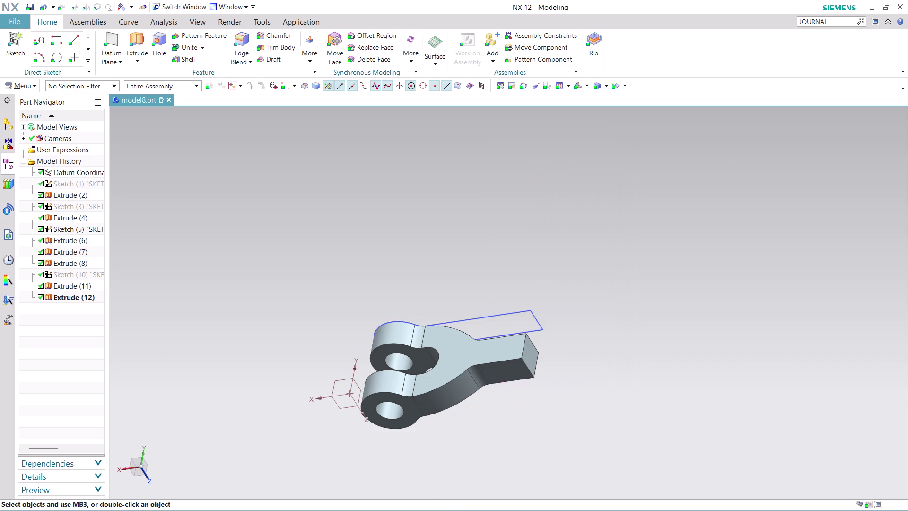
right_click(533, 316)
click(580, 87)
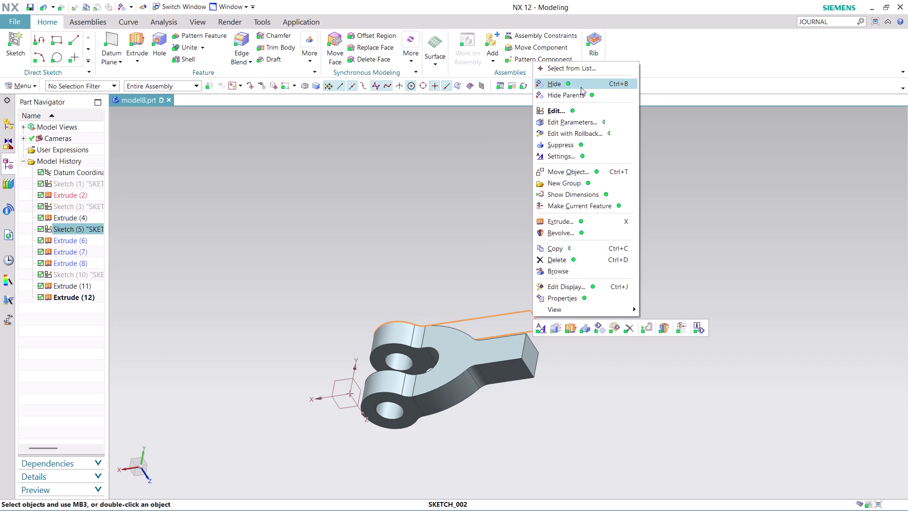
Orbit and zoom the model to inspect the shank end.
middle_drag(609, 398, 553, 295)
scroll(up, 3)
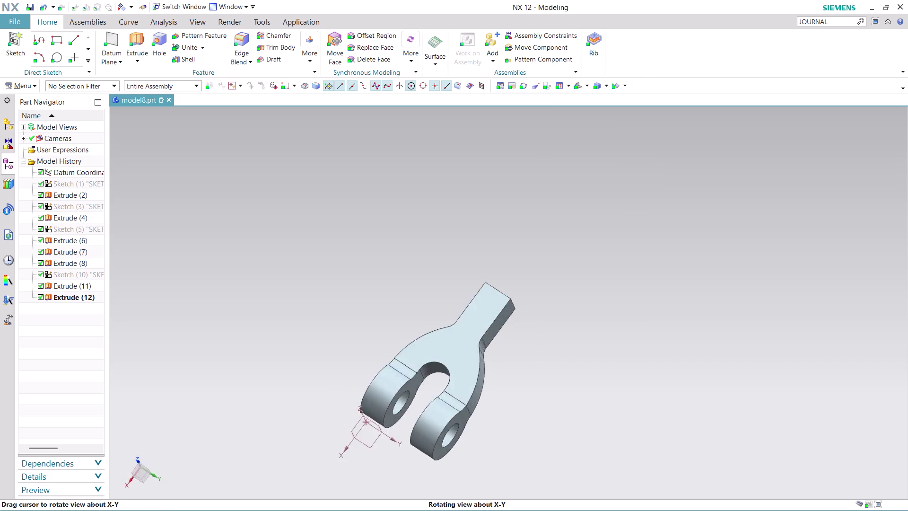
middle_drag(553, 295, 492, 323)
scroll(up, 3)
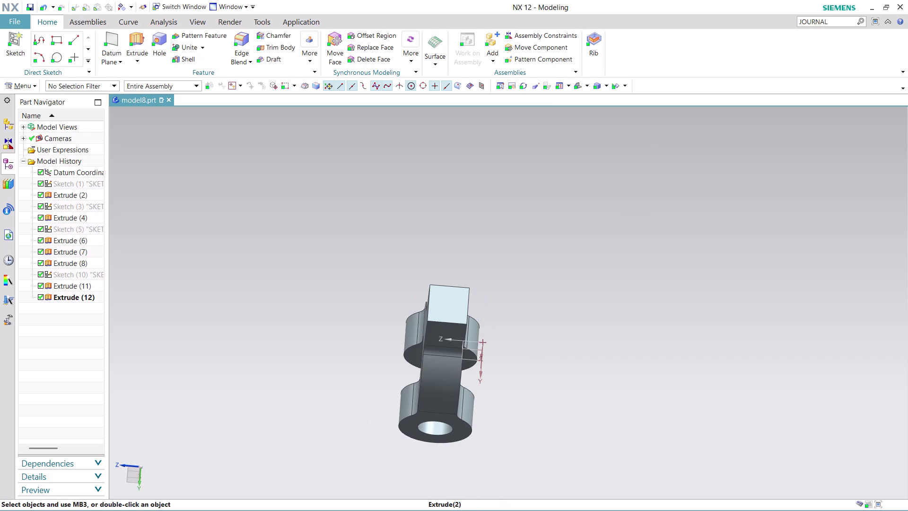
scroll(up, 3)
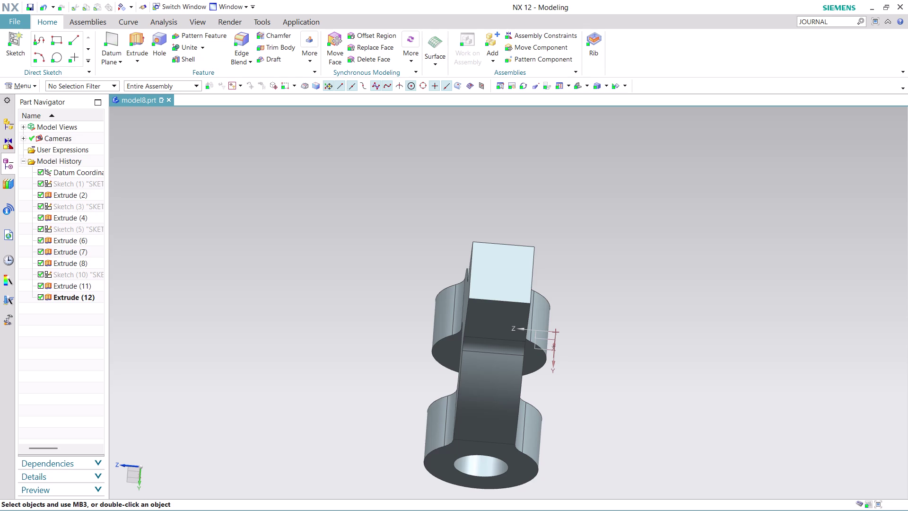
click(27, 83)
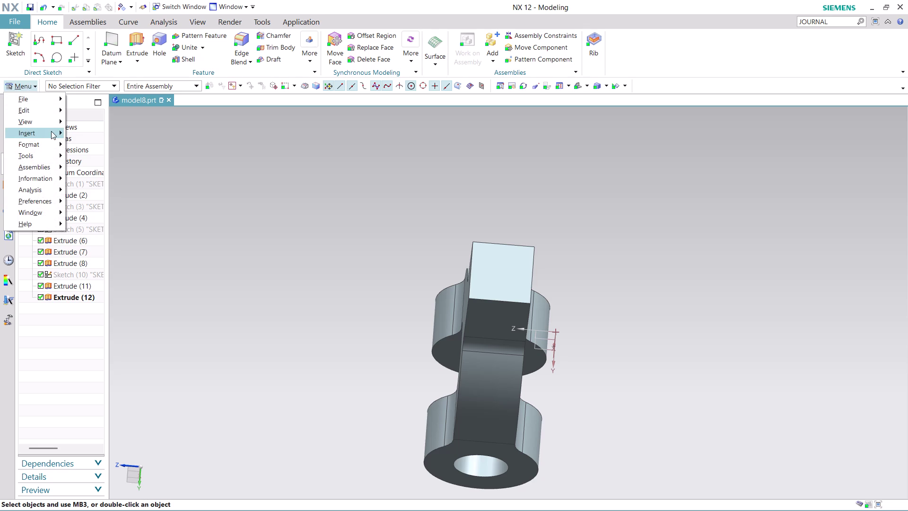
Create a new task-environment sketch on the shank's square end face.
click(115, 142)
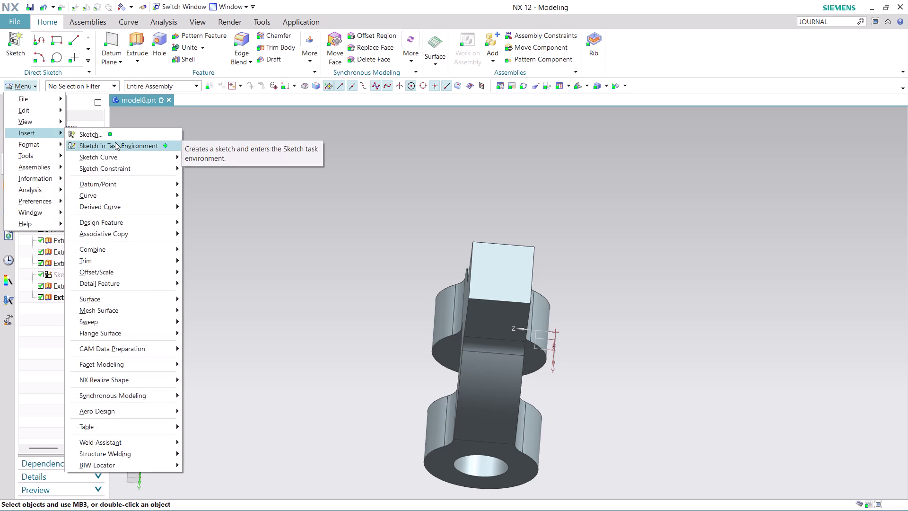
click(499, 279)
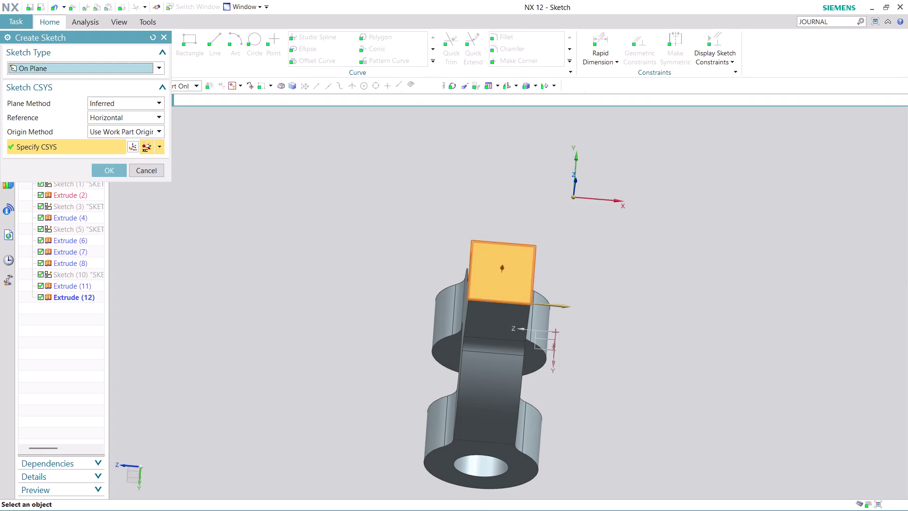
click(109, 166)
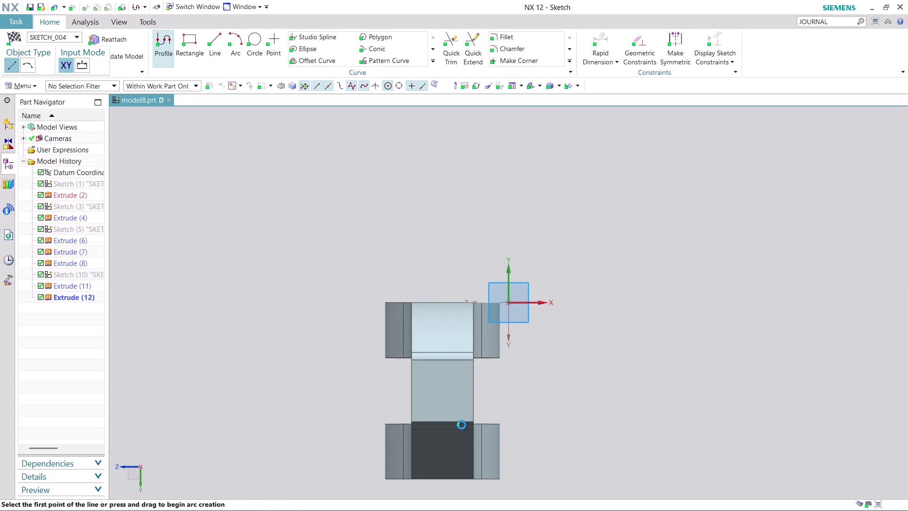
scroll(up, 3)
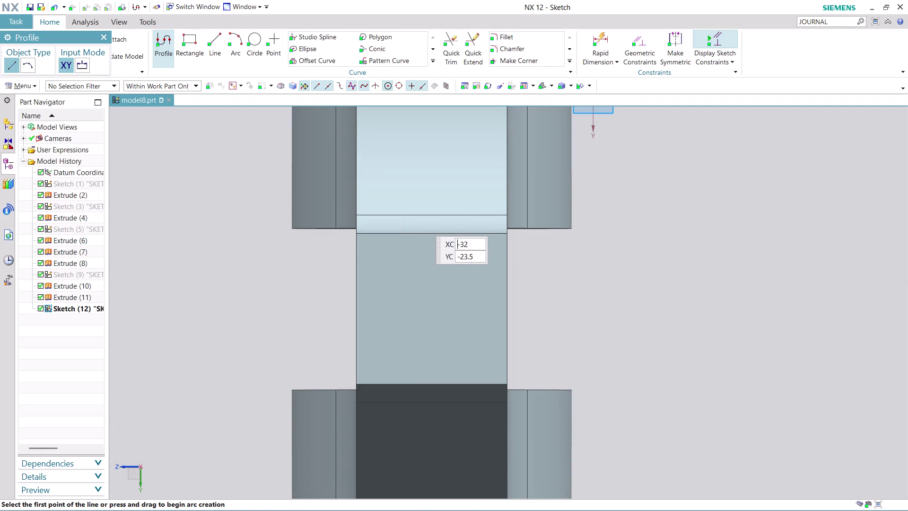
key(Escape)
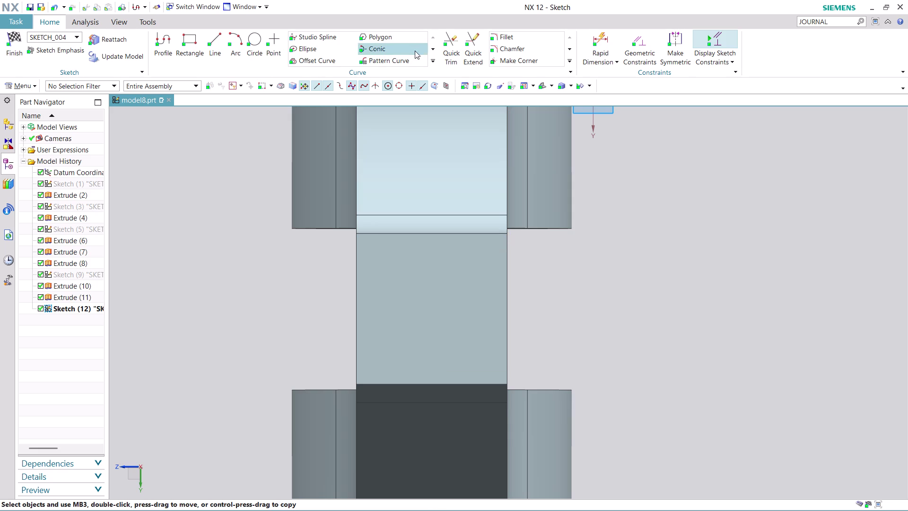
Project the square end face's three edges into the sketch.
click(435, 60)
click(390, 87)
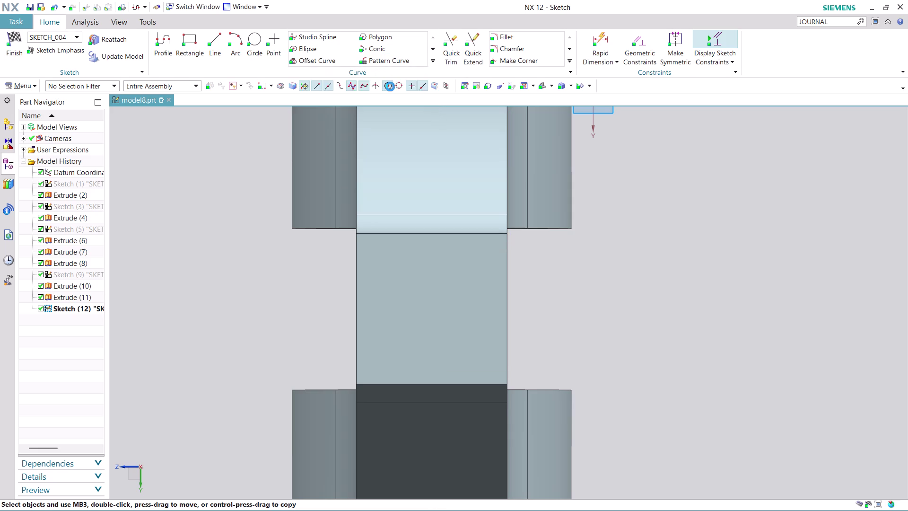
click(447, 232)
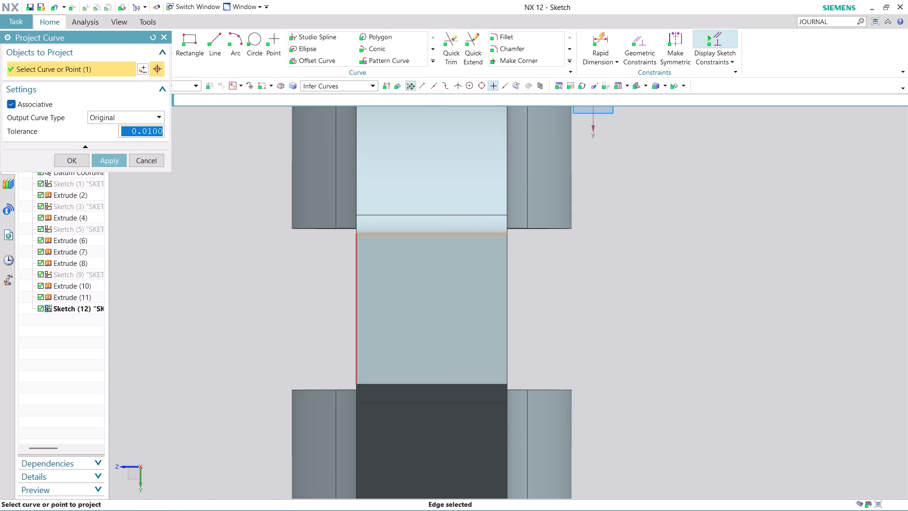
click(352, 295)
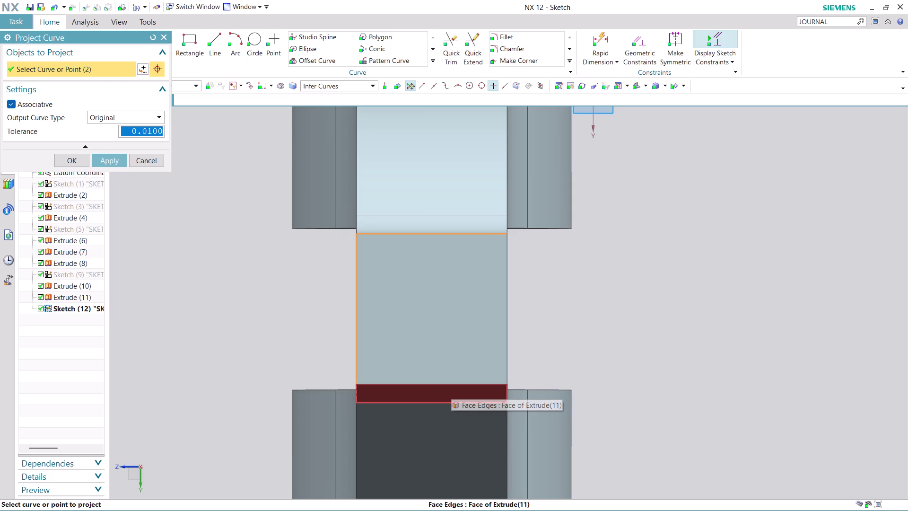
click(460, 384)
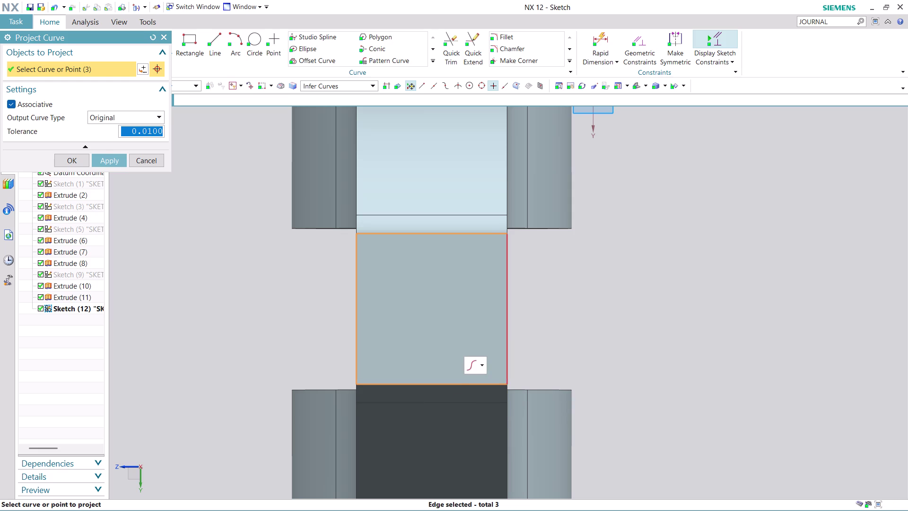
click(507, 336)
click(120, 160)
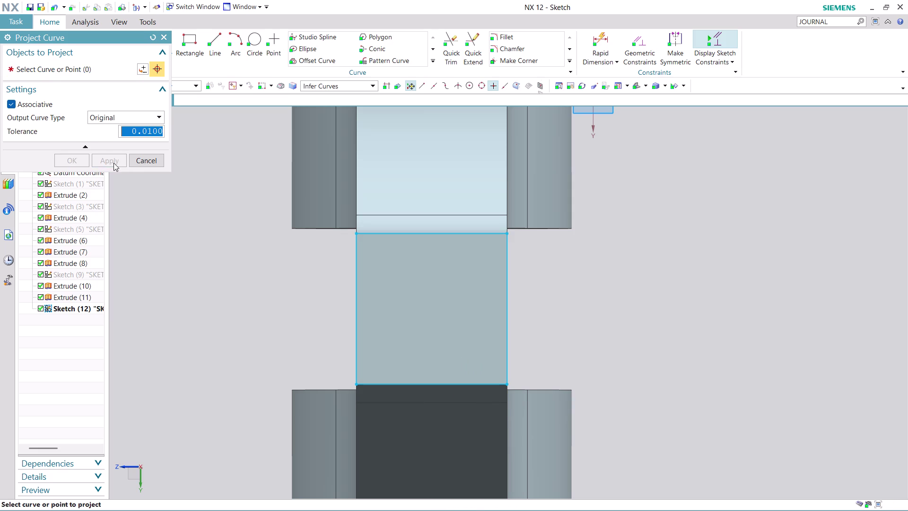
click(151, 158)
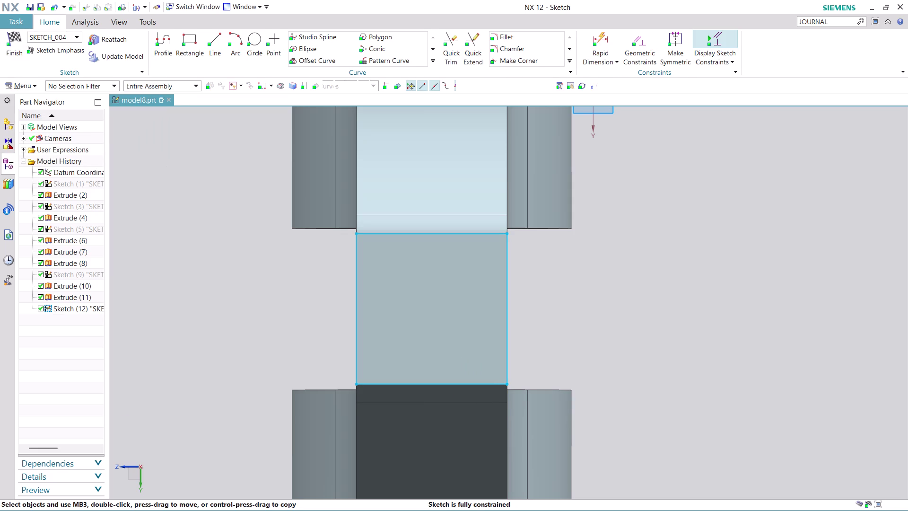
click(220, 37)
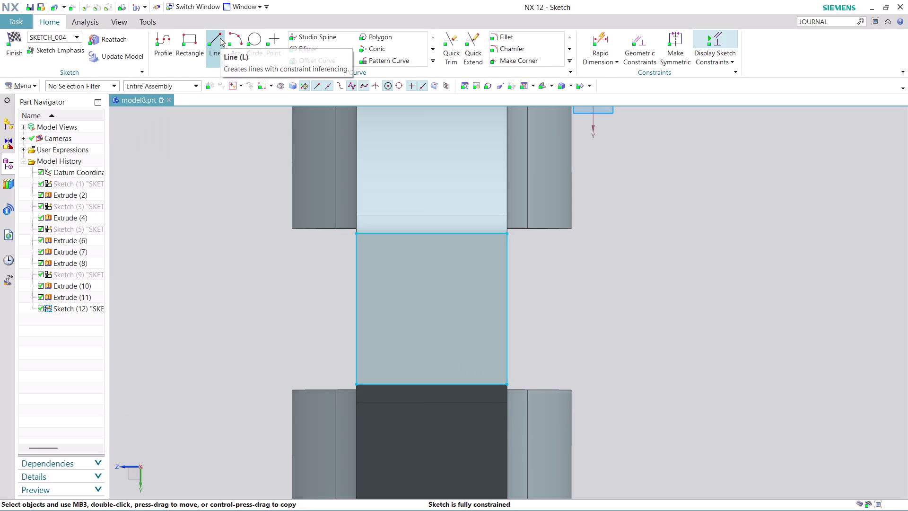
Draw a diagonal corner line from the square's top edge to its right edge.
click(455, 234)
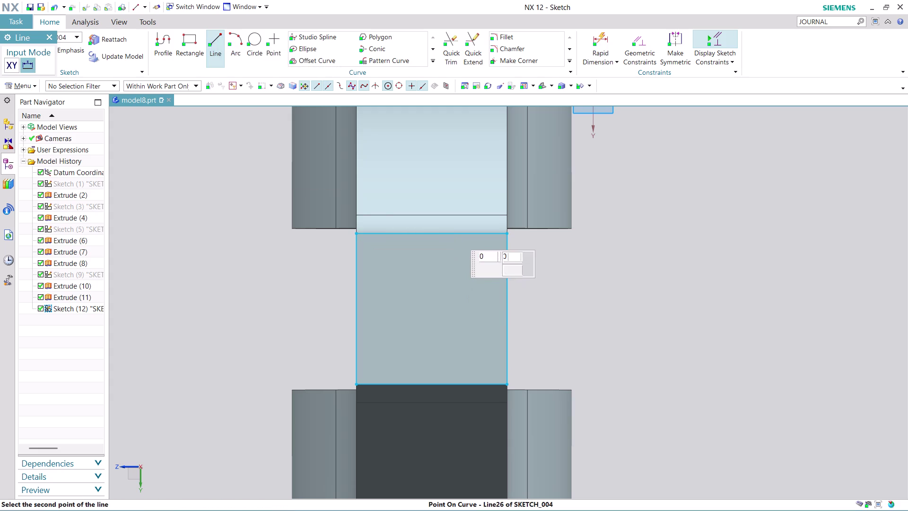
click(508, 288)
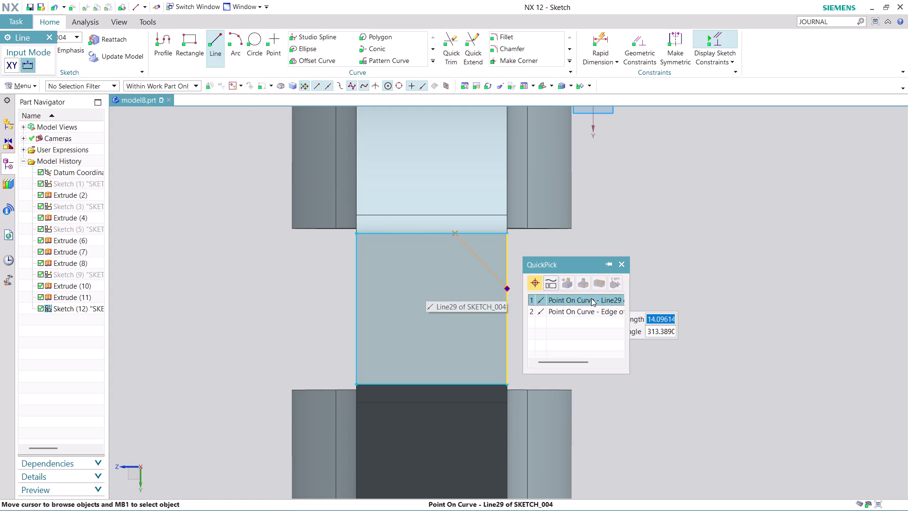
click(592, 298)
key(Escape)
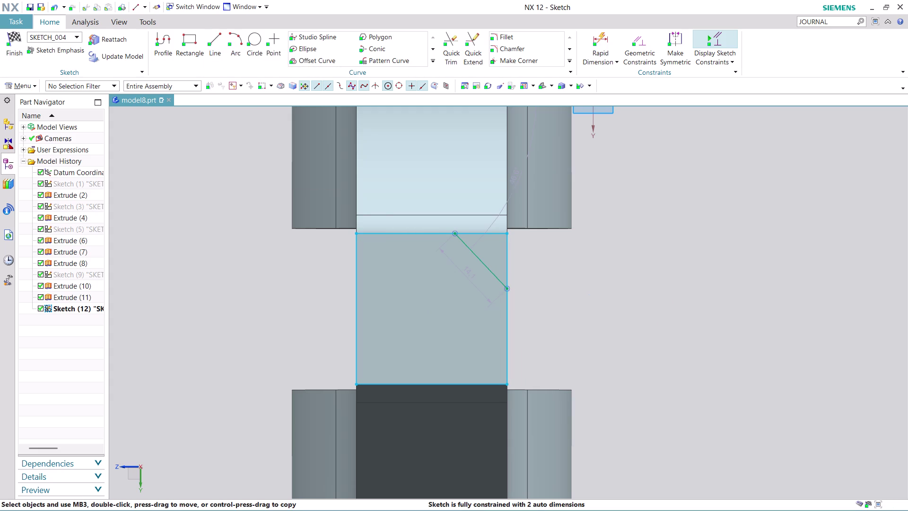
Dimension the line's horizontal offset p24 as 9 and place its vertical offset dimension.
click(591, 35)
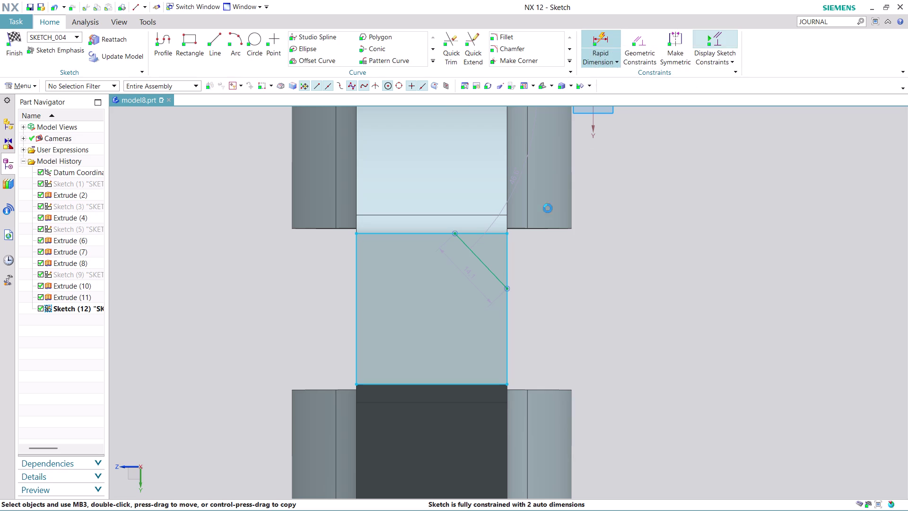
click(455, 233)
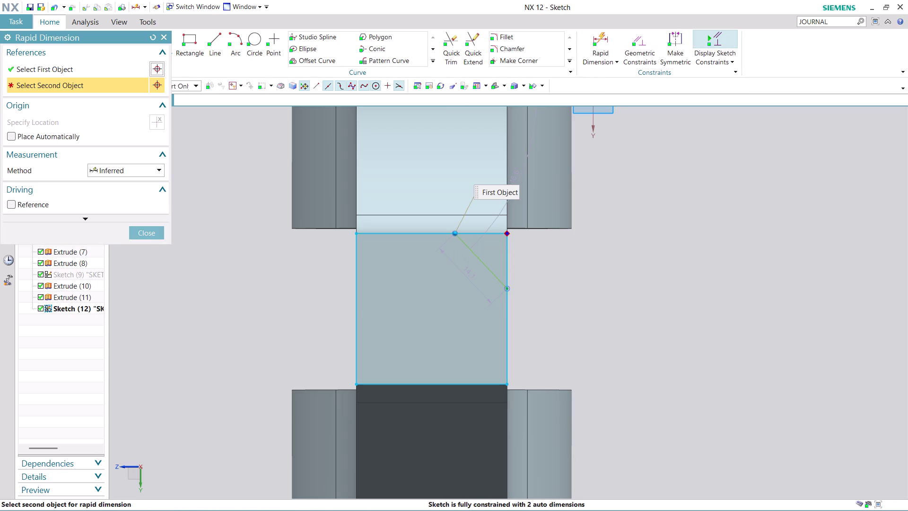
click(506, 233)
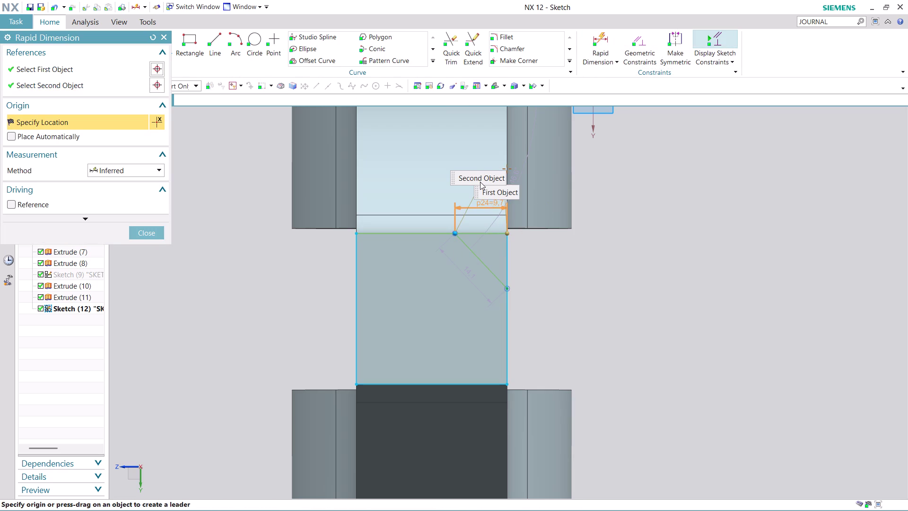
click(479, 152)
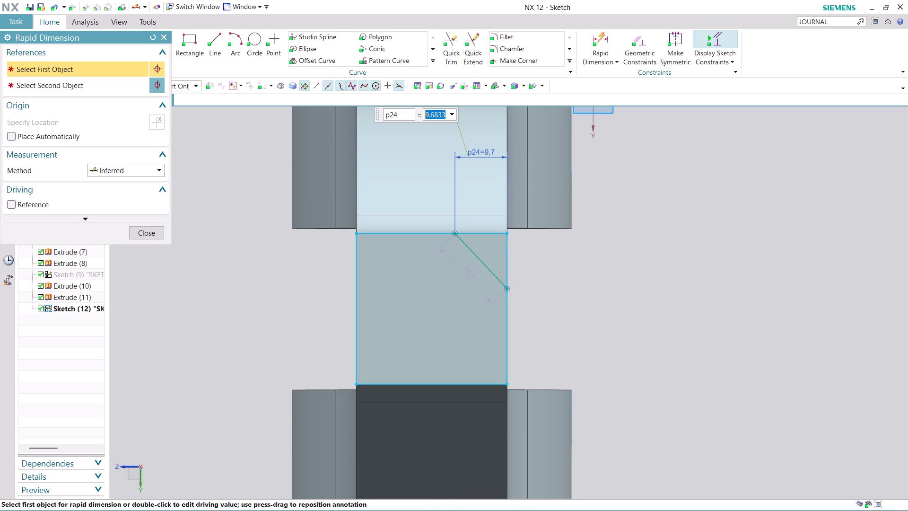
key(9)
key(Return)
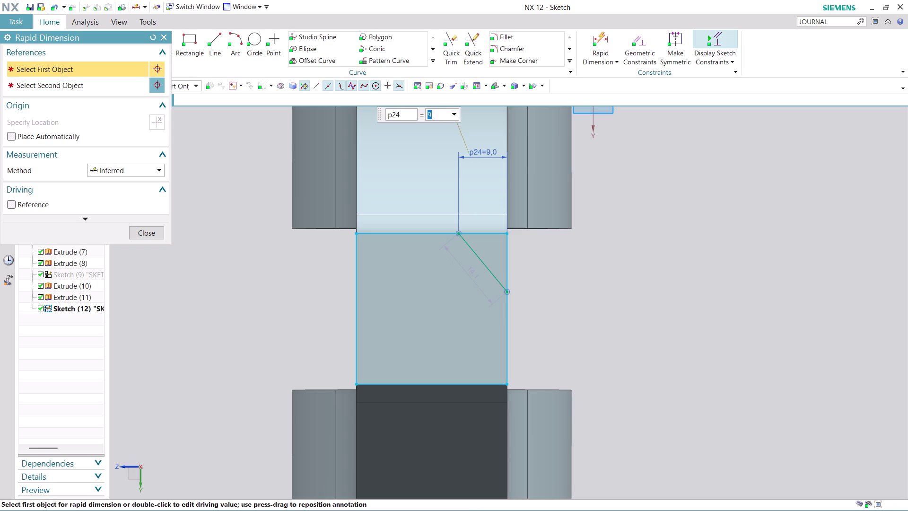
click(506, 292)
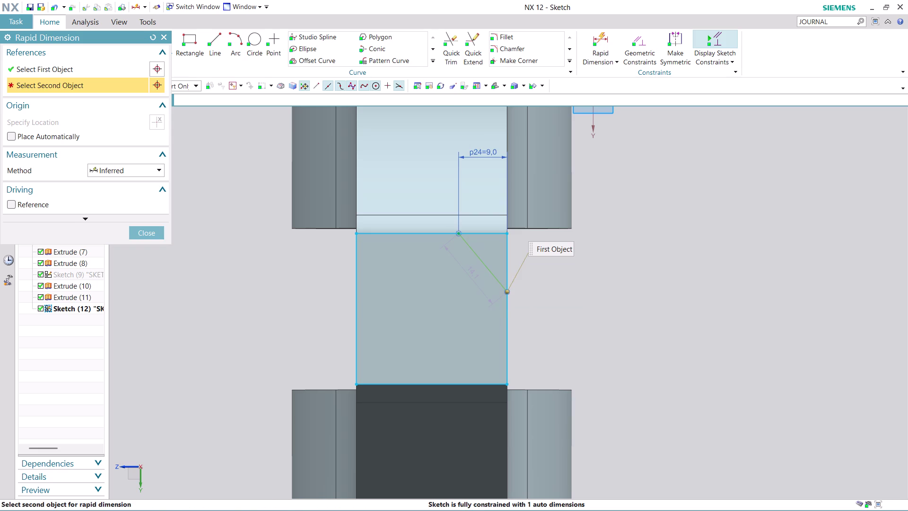
click(507, 233)
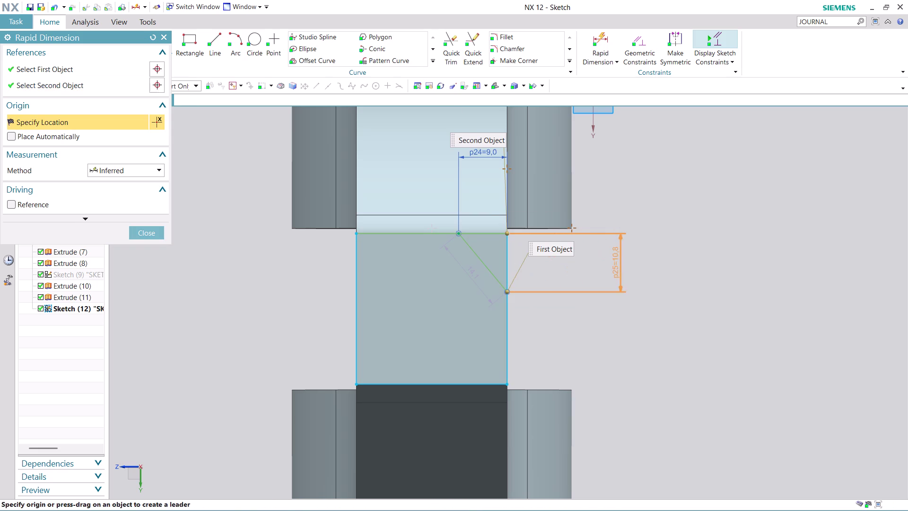
click(615, 263)
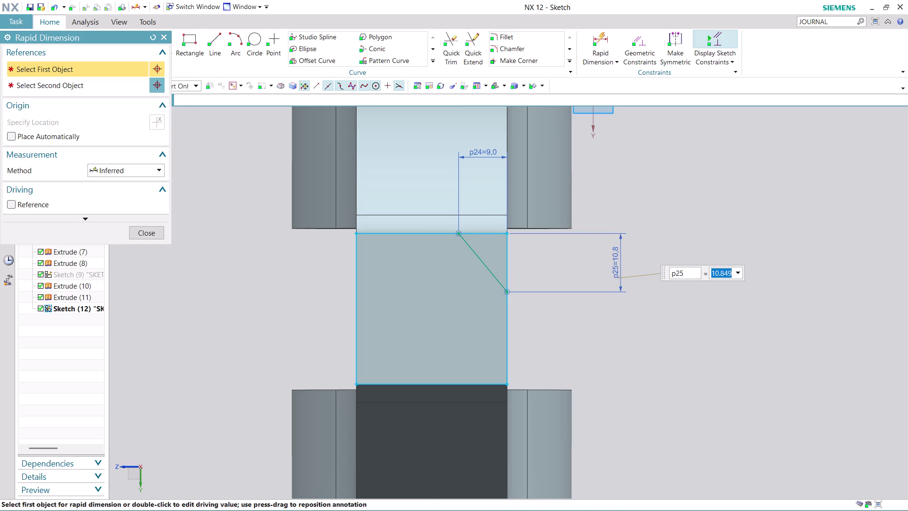
Set the vertical offset p25 to 9 and close Rapid Dimension.
key(9)
key(Return)
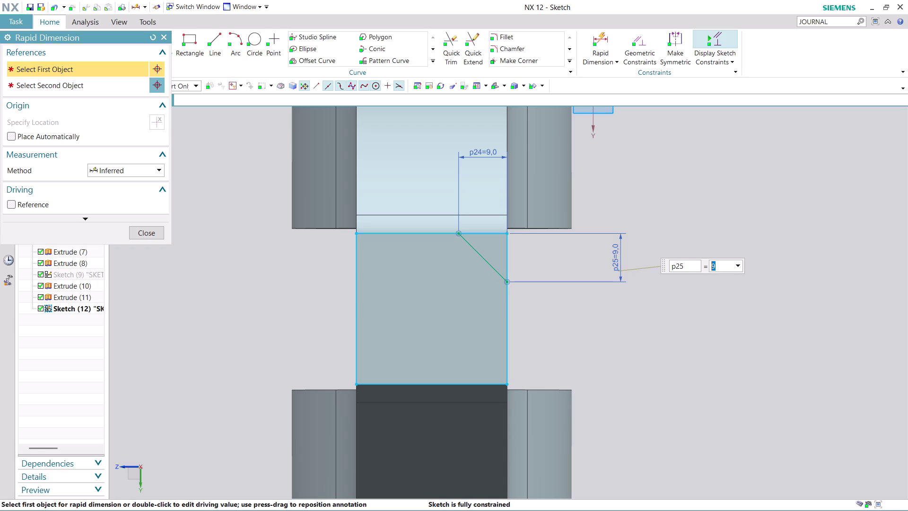
click(141, 228)
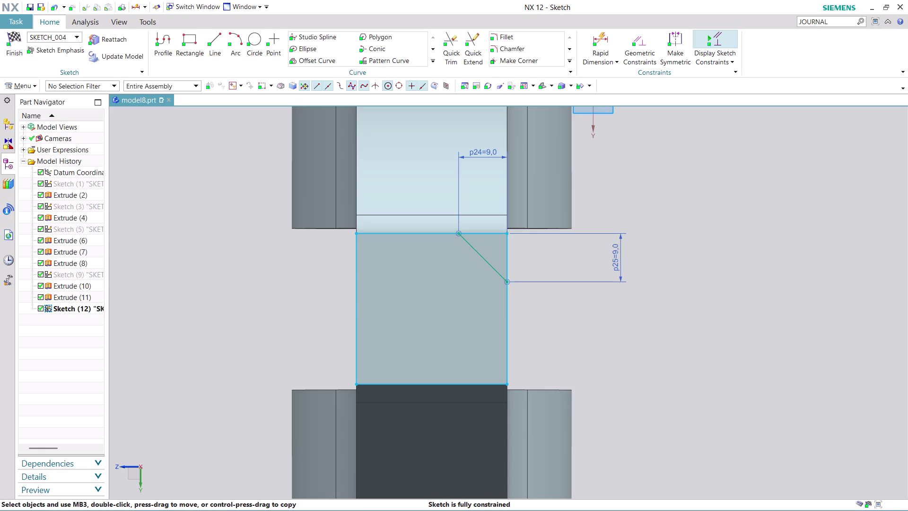
Cancel out of the Pattern Curve, Circle and Point tools, then reopen Pattern Curve.
click(433, 62)
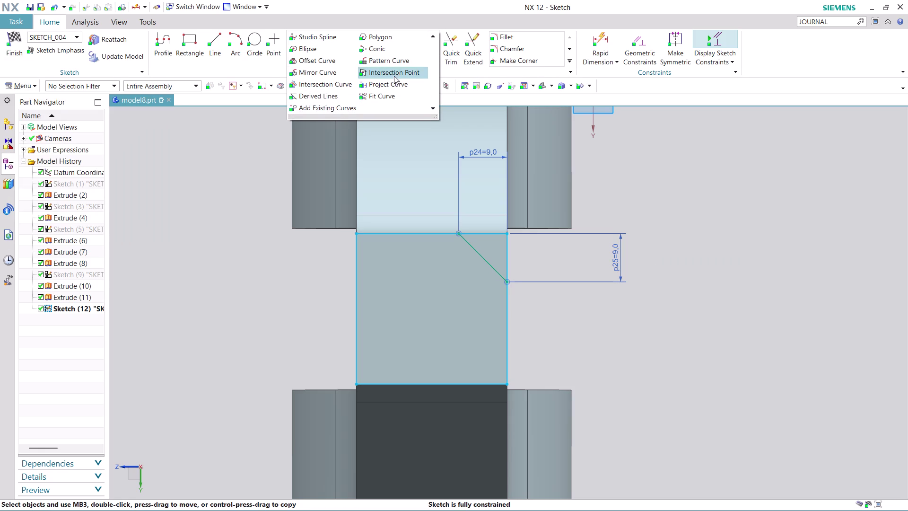
key(Escape)
click(391, 62)
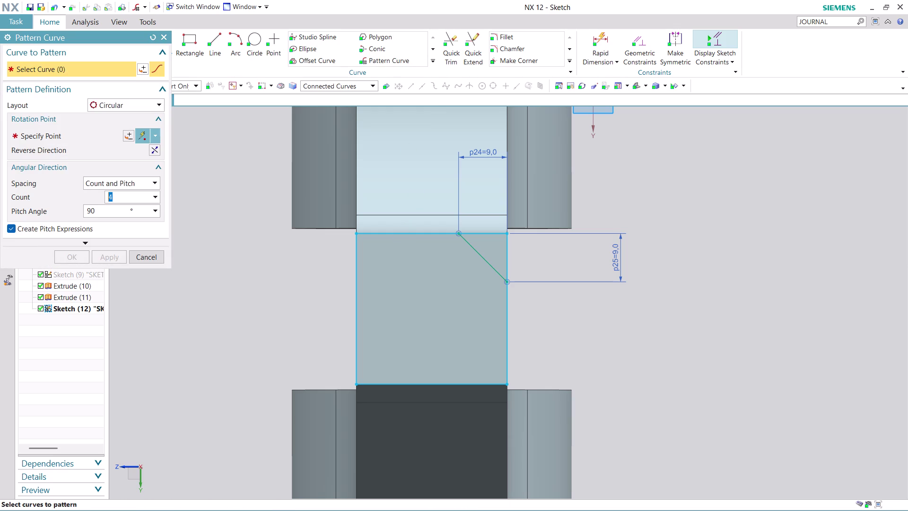
click(146, 257)
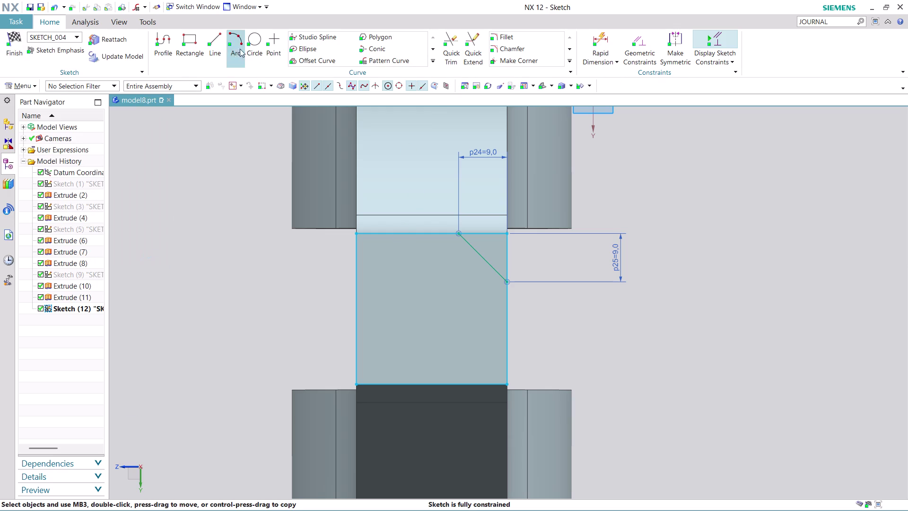
click(252, 37)
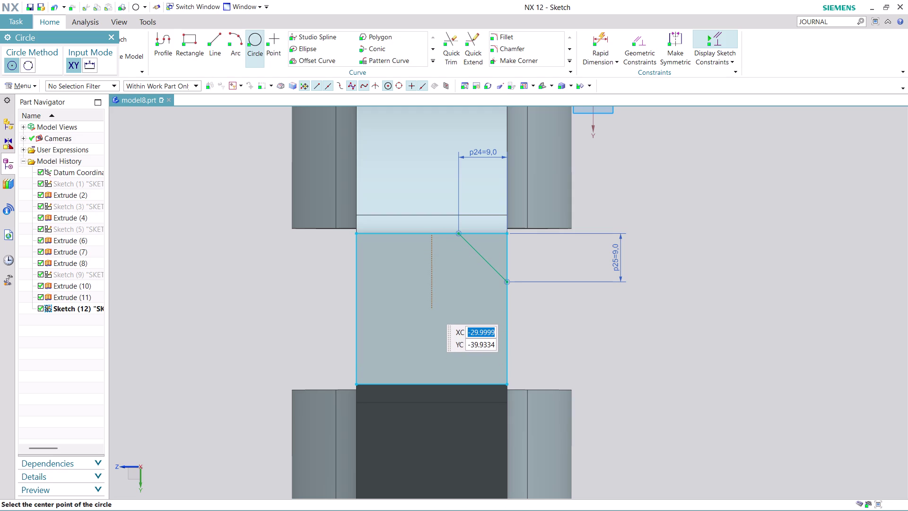
key(Escape)
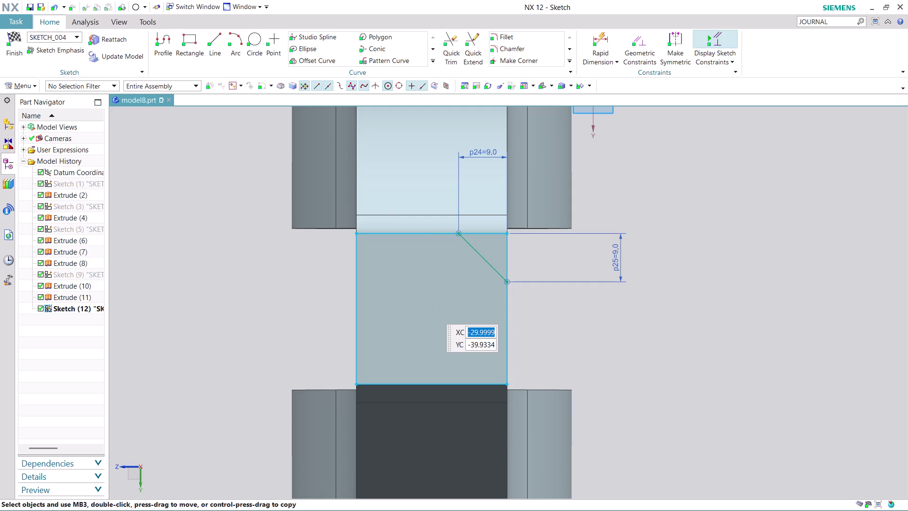
click(277, 39)
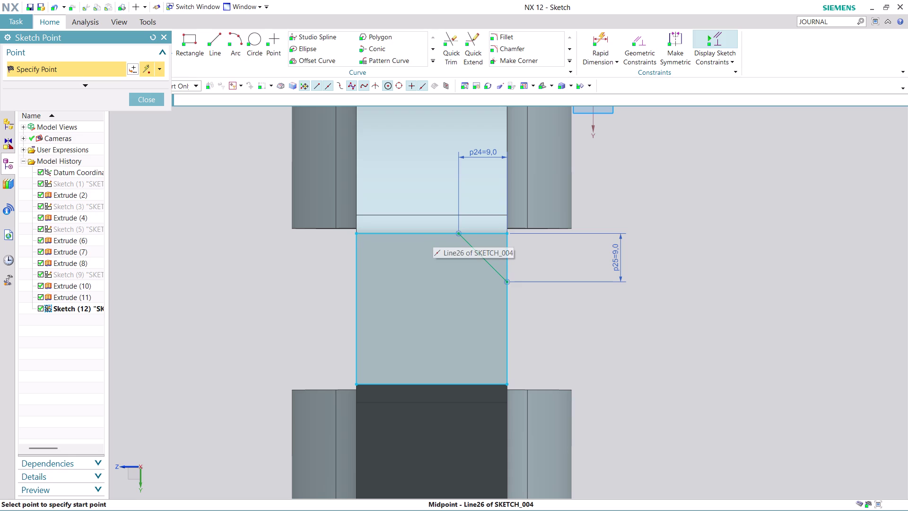
click(157, 100)
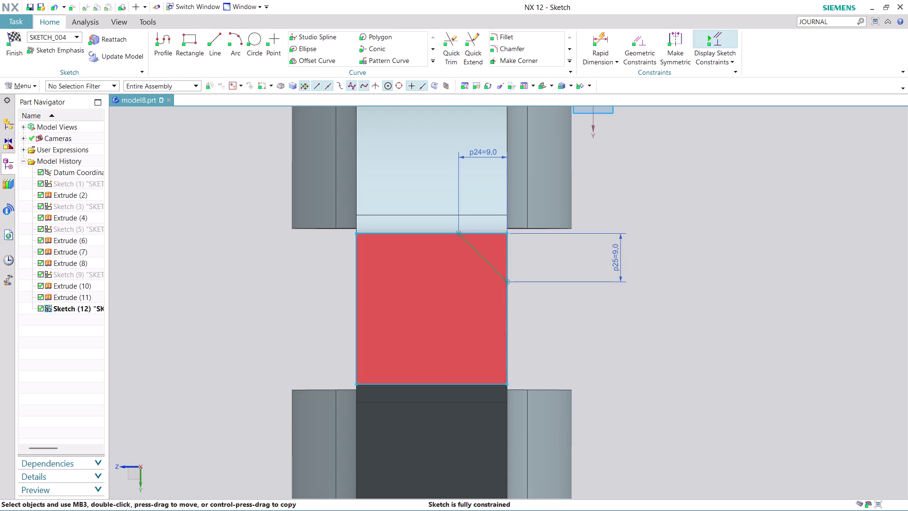
click(407, 61)
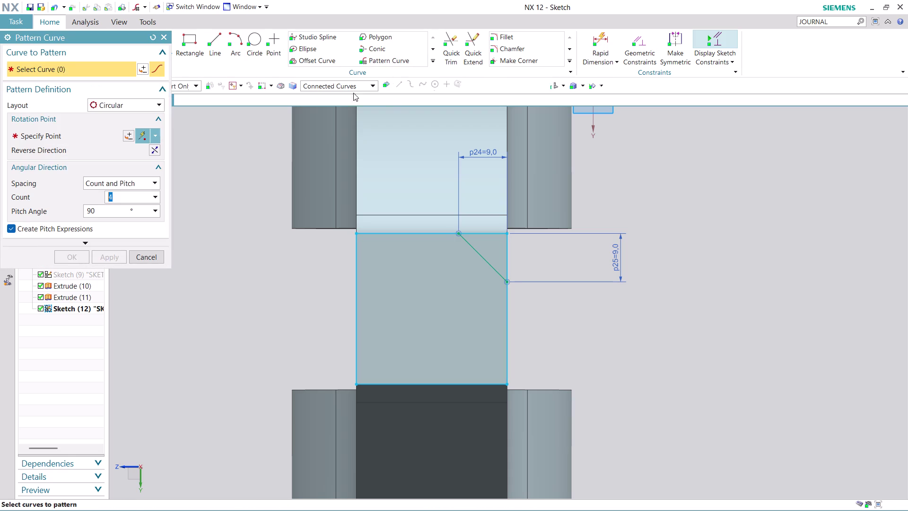
Preview a two-copy linear pattern of the diagonal line with a chosen direction, then cancel it.
click(159, 104)
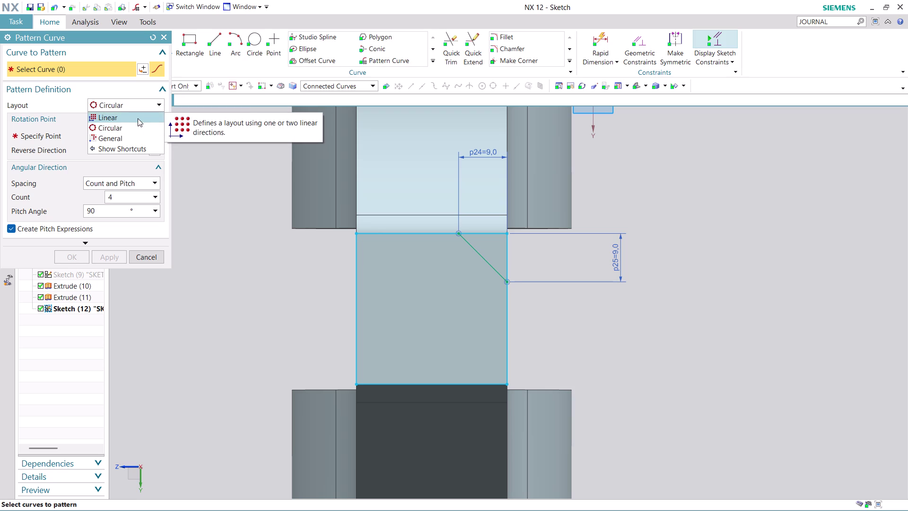
click(138, 118)
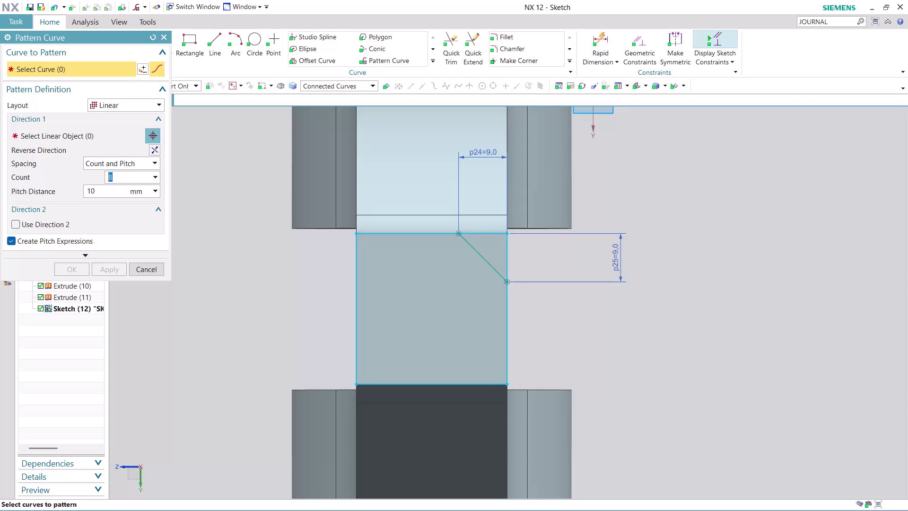
key(2)
click(488, 265)
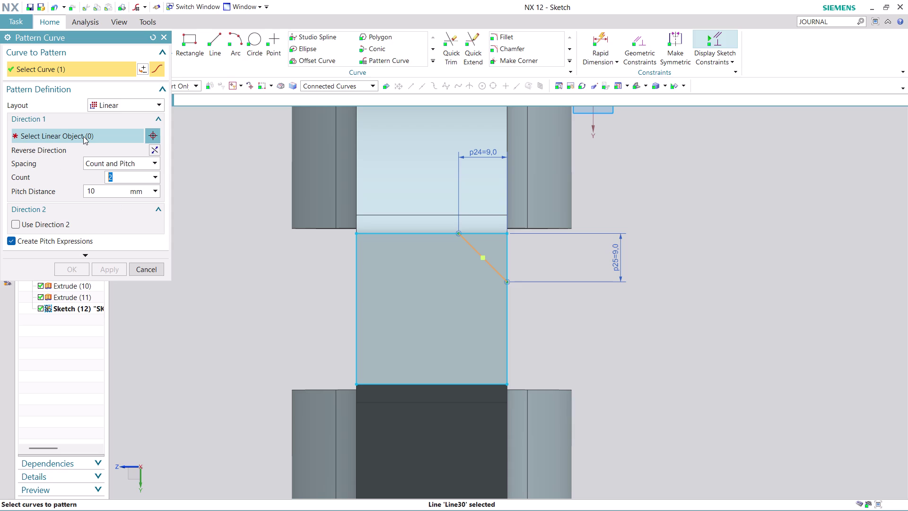
click(84, 137)
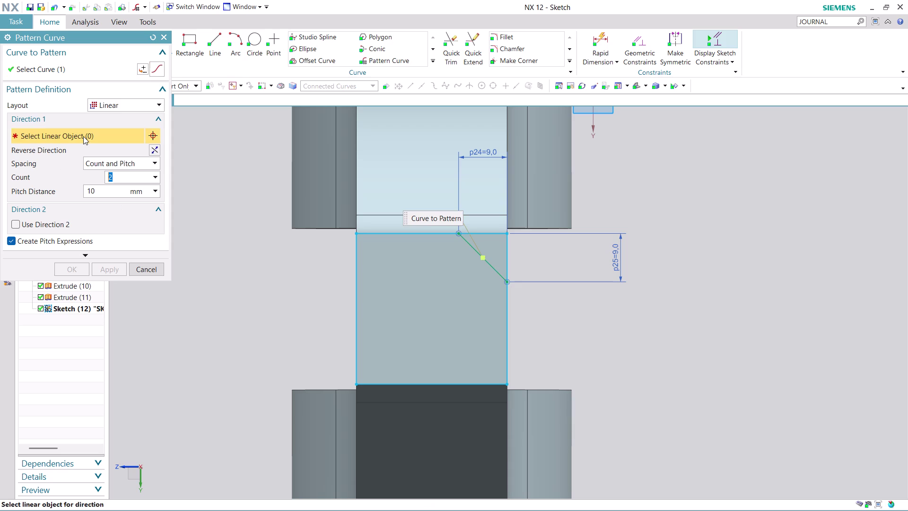
click(407, 233)
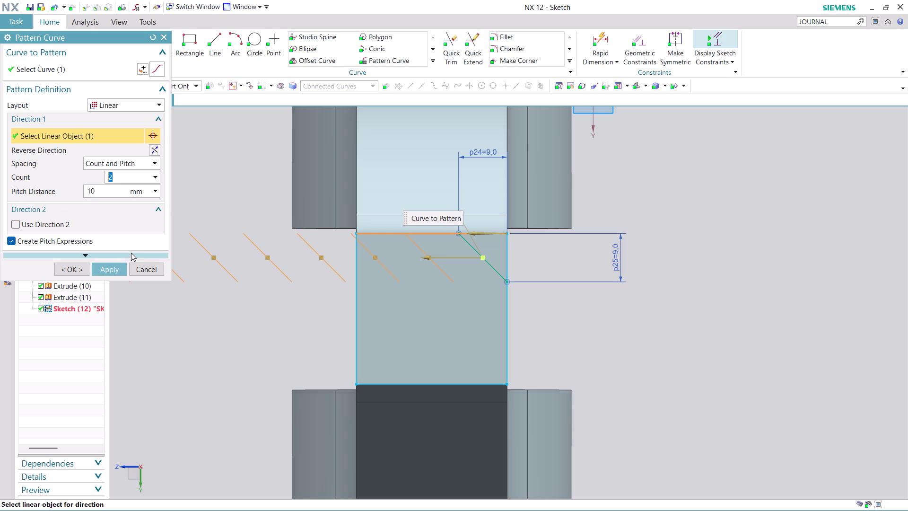
click(142, 265)
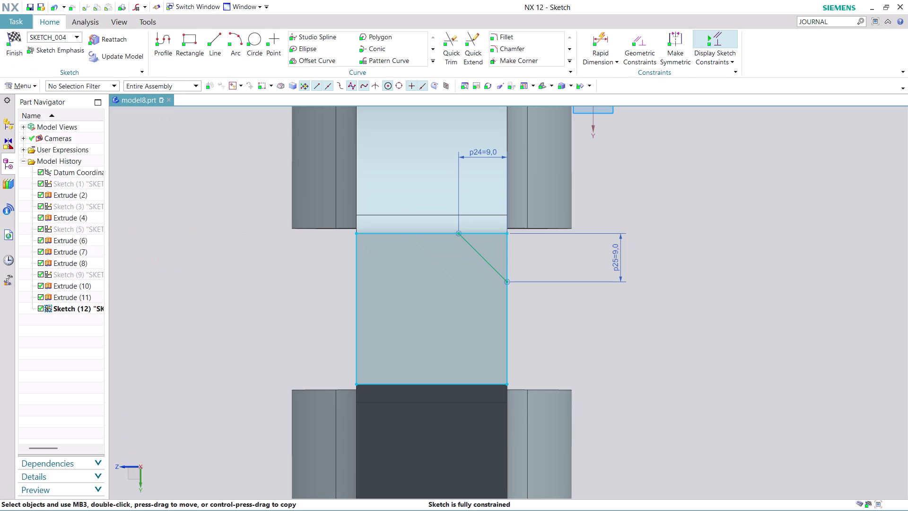
click(393, 58)
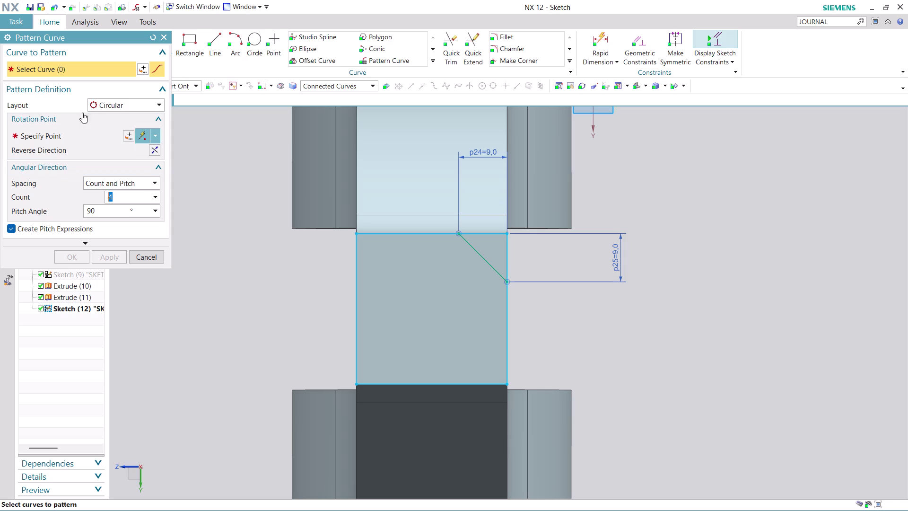
click(481, 259)
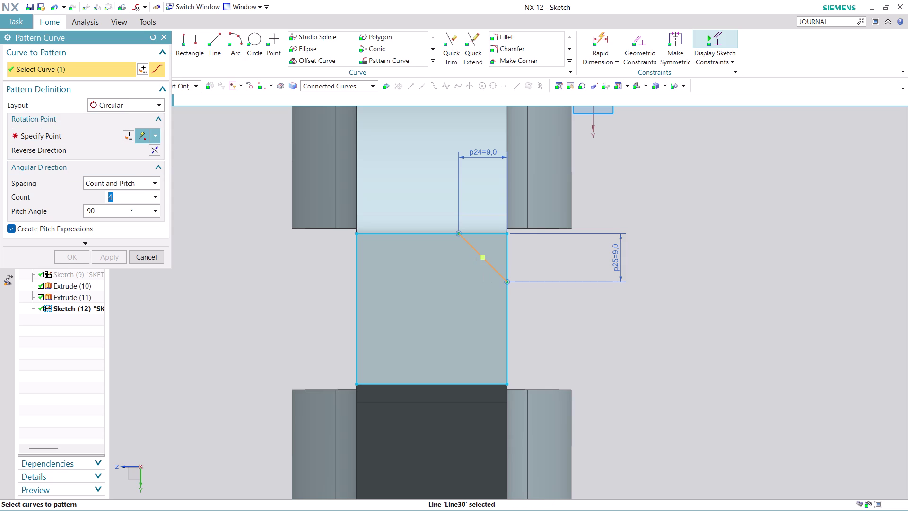
click(71, 138)
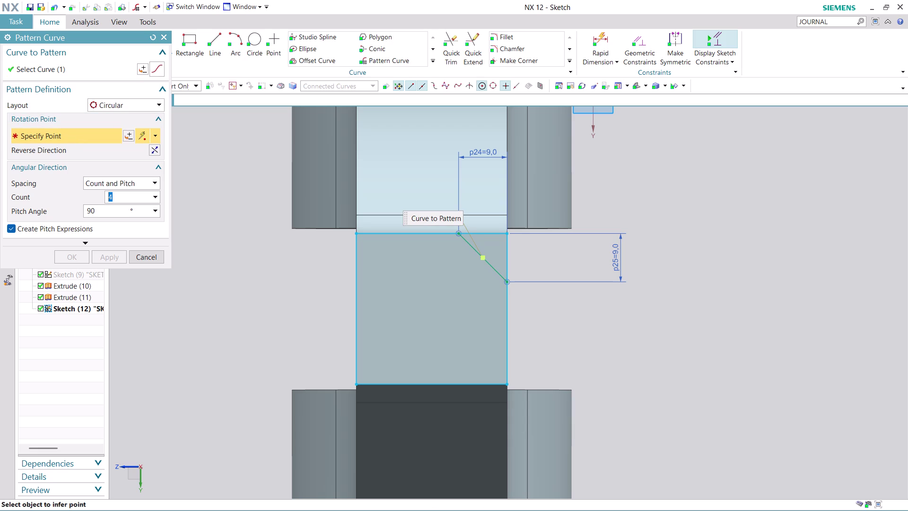
click(432, 384)
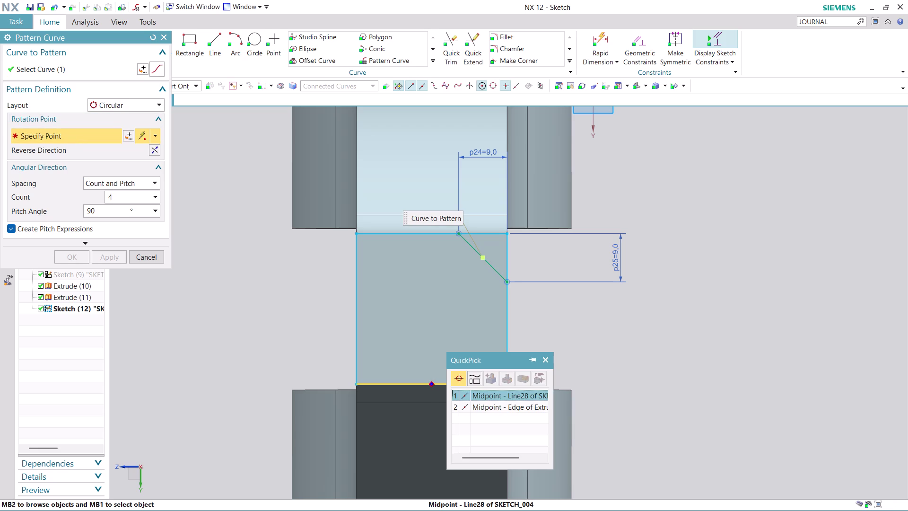
click(487, 395)
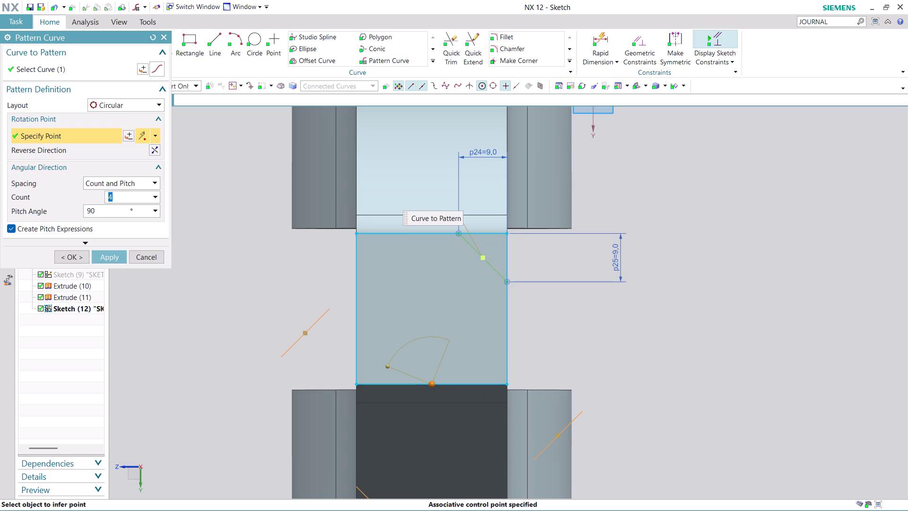
click(116, 259)
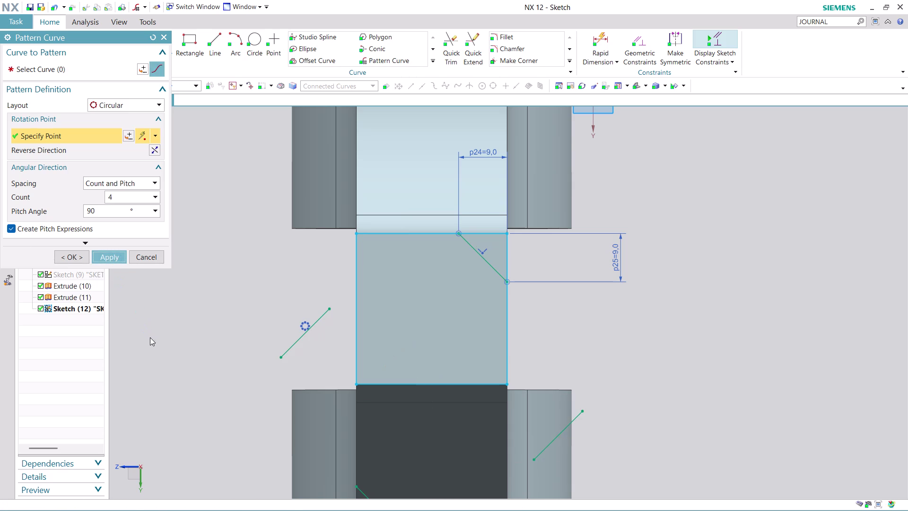
key(ctrl+z)
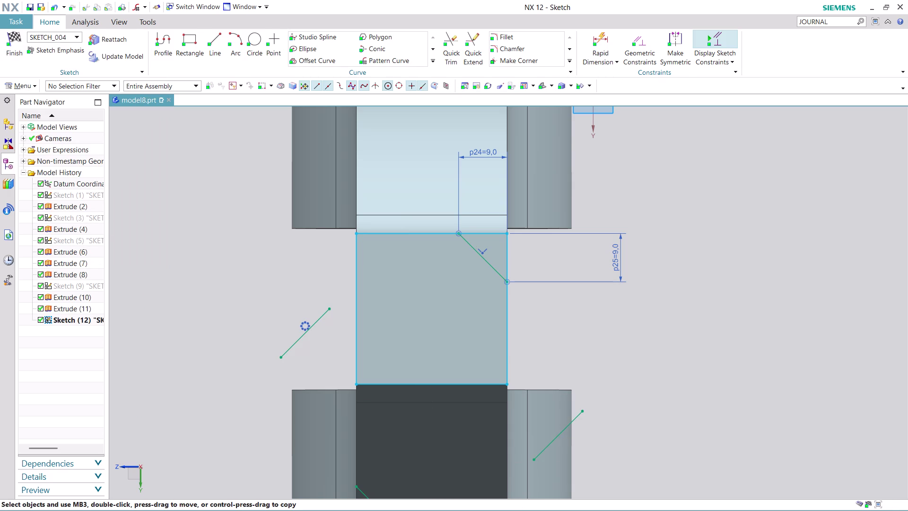
key(ctrl+z)
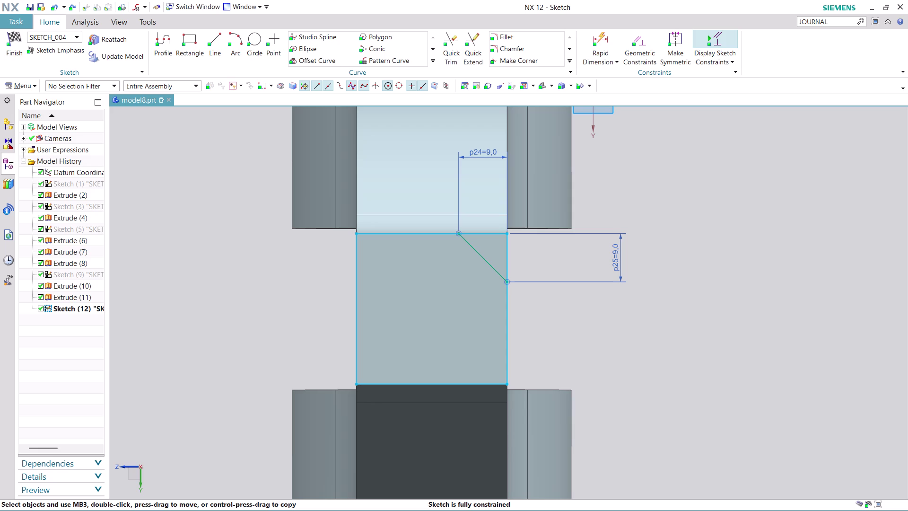
Place a sketch point inside the square profile.
scroll(down, 3)
scroll(up, 3)
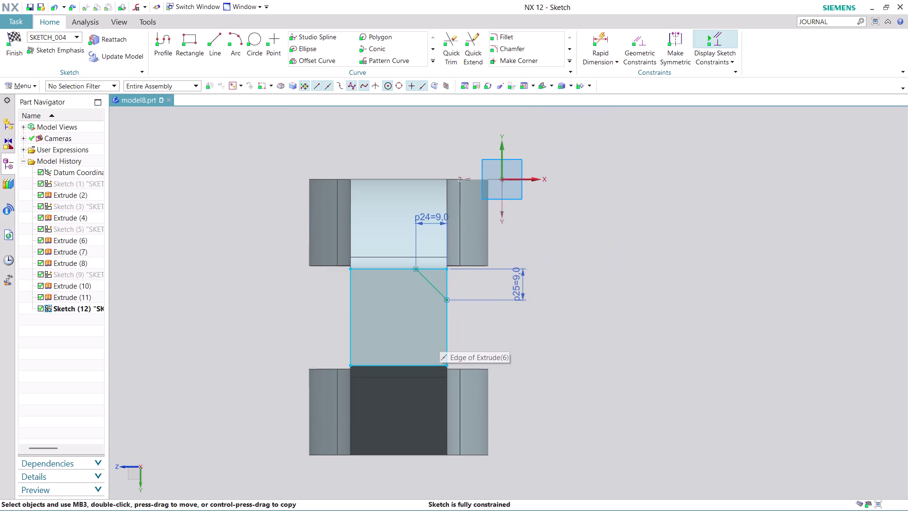
scroll(up, 3)
scroll(up, 3)
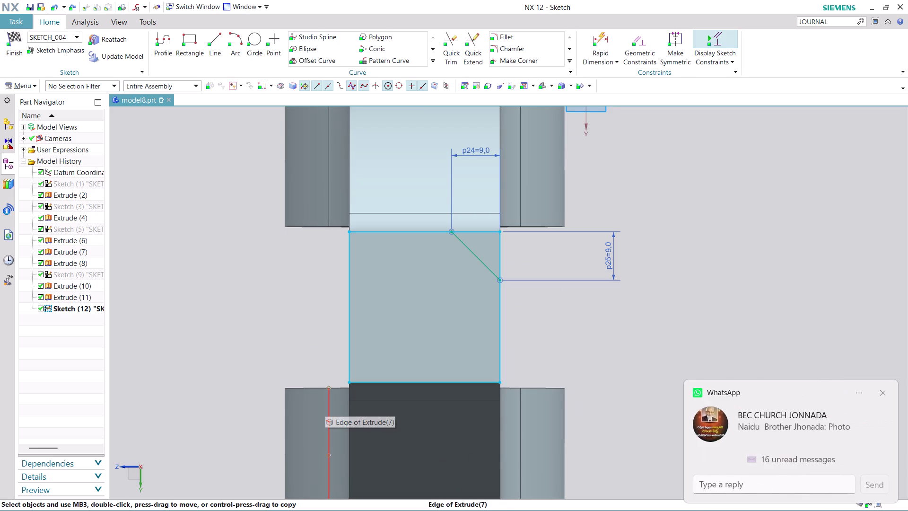
click(275, 41)
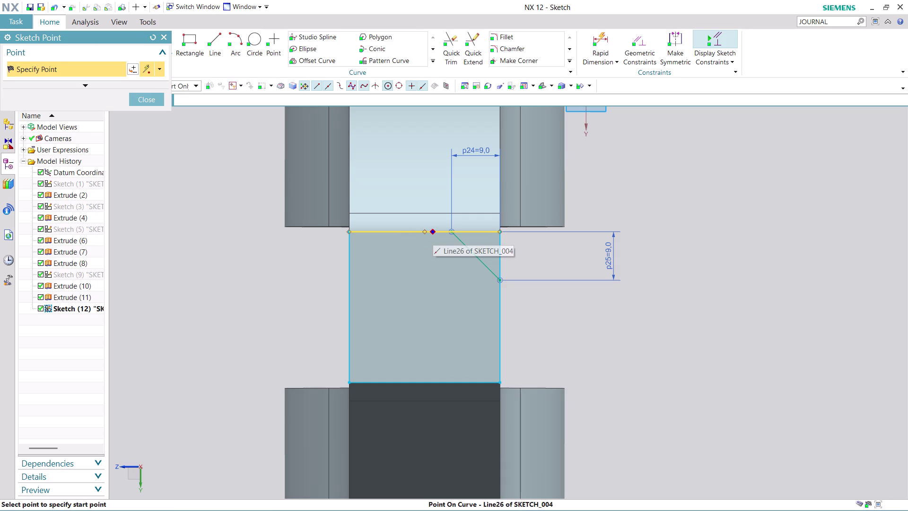
click(421, 303)
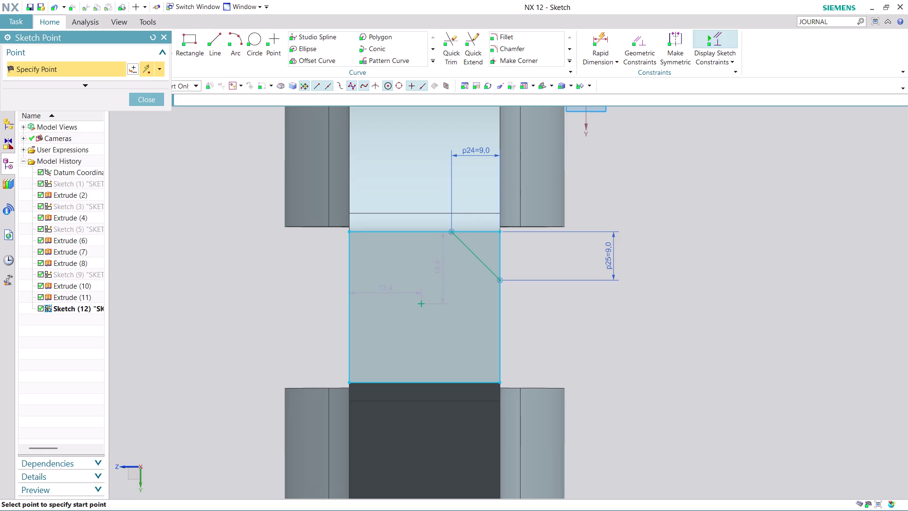
key(Escape)
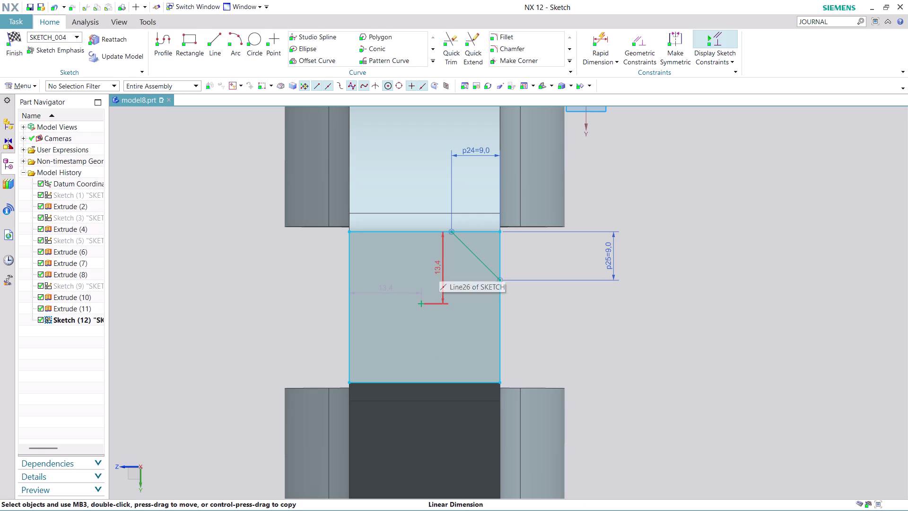
Dimension the point 14 mm vertically and 14 mm horizontally from the square's edges.
drag(439, 269, 269, 258)
double_click(269, 258)
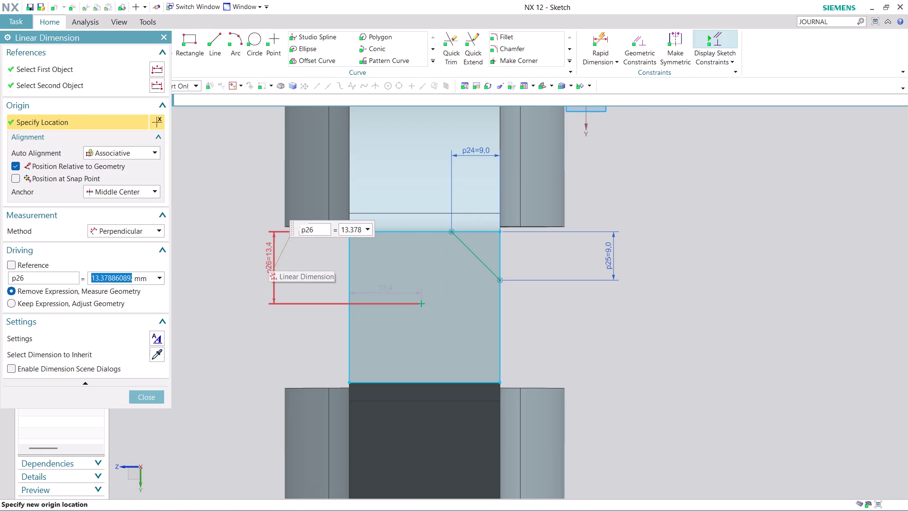
text(14)
key(Return)
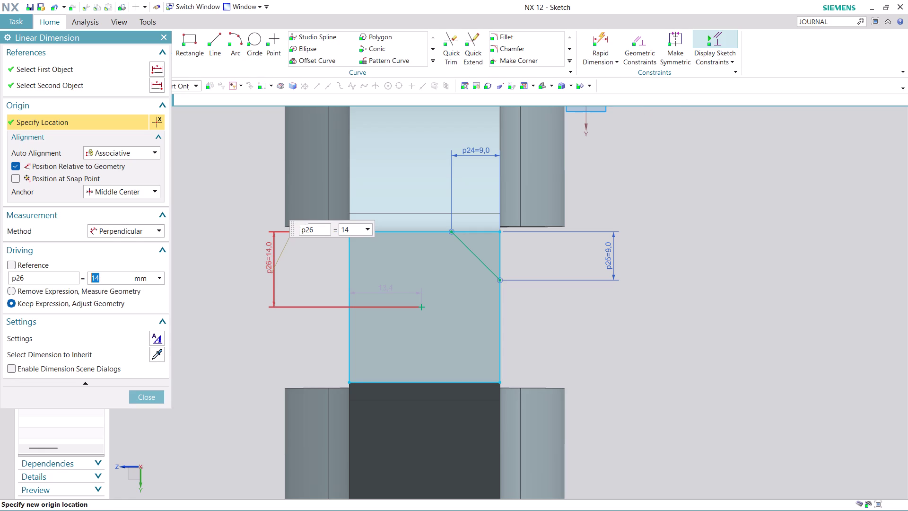
key(Escape)
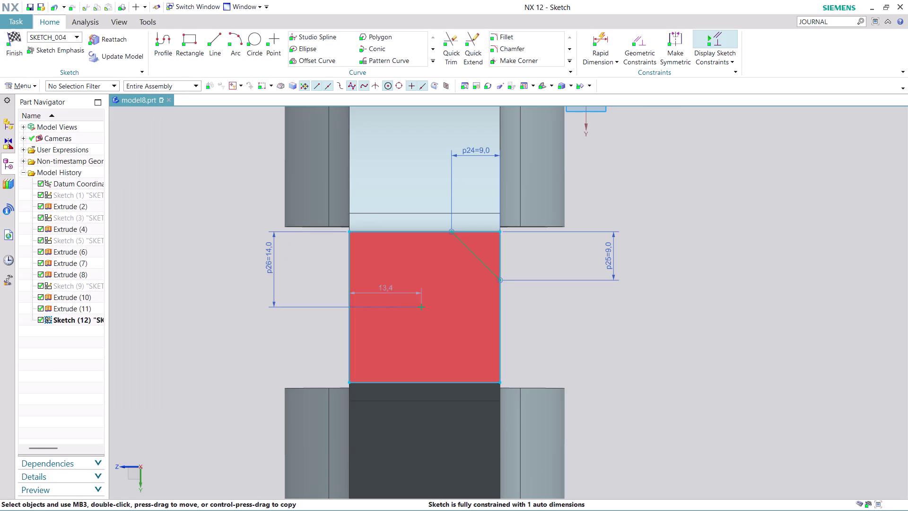
double_click(390, 290)
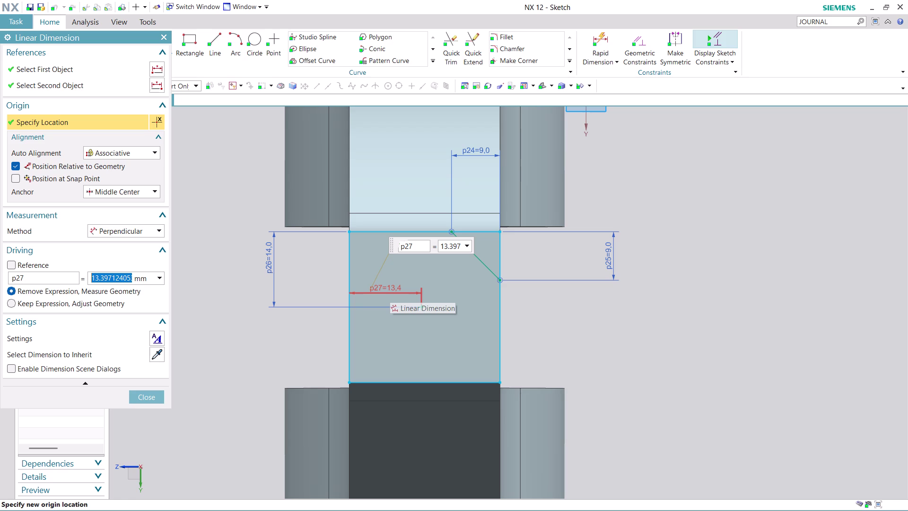
text(14)
key(Return)
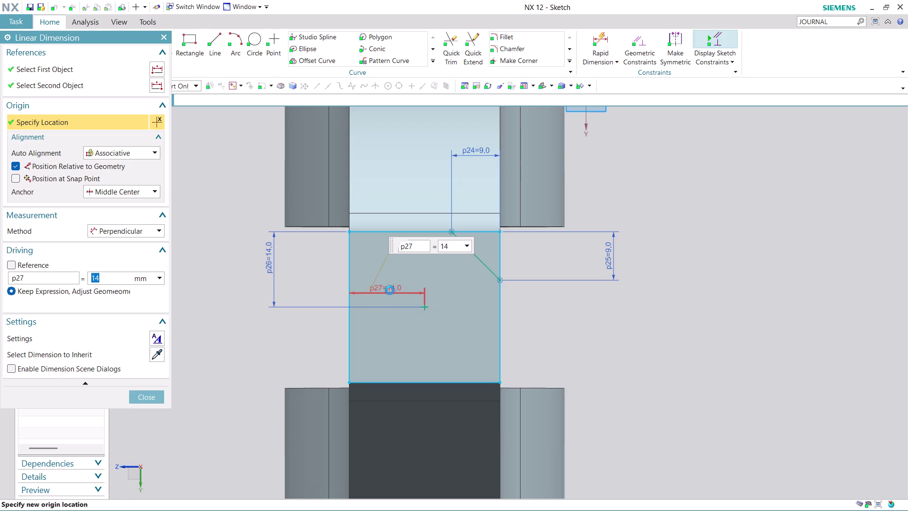
click(155, 394)
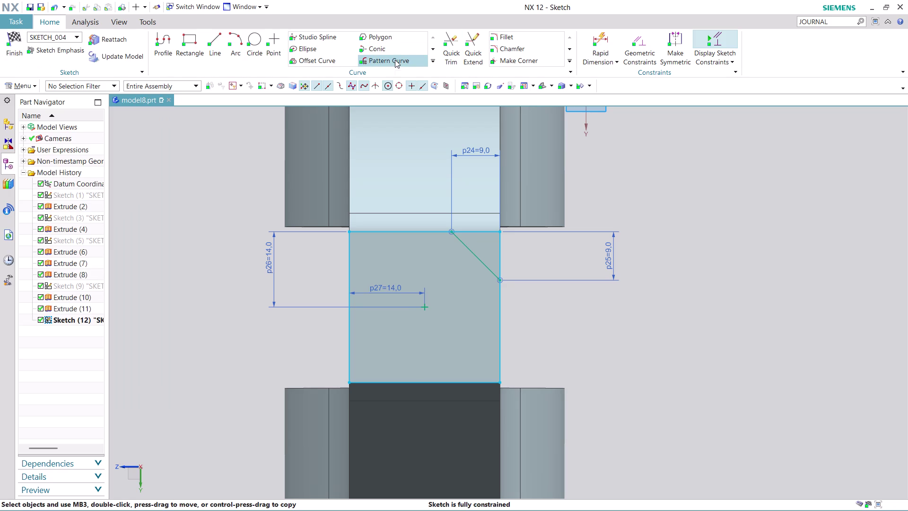
Pattern the diagonal corner line circularly about the centre point: 4 copies, 90° pitch.
click(395, 60)
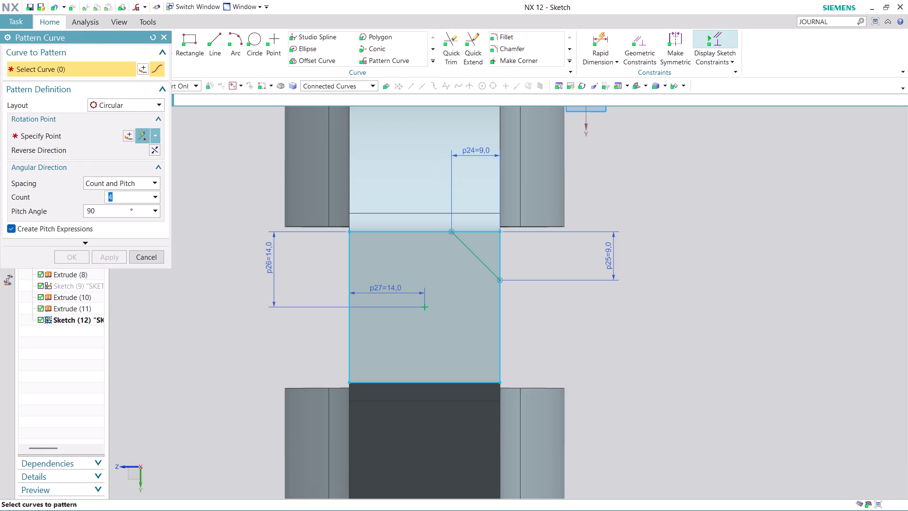
click(485, 266)
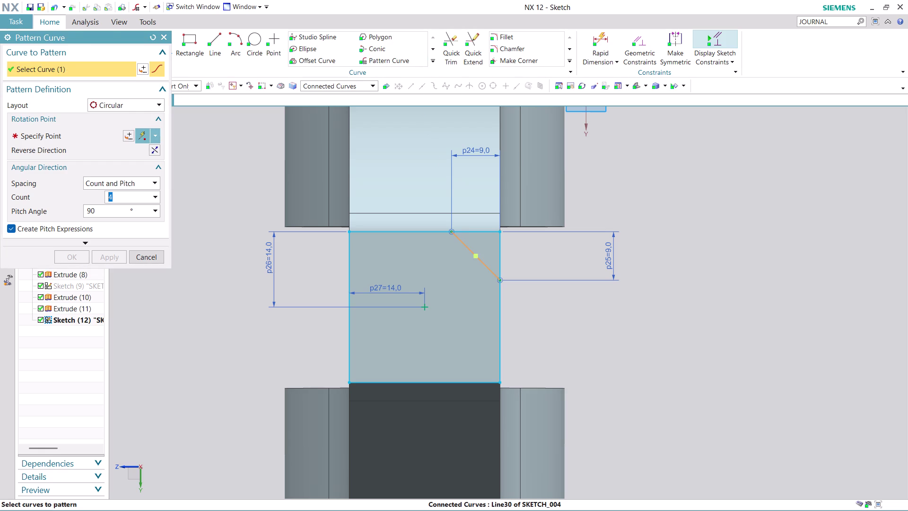
click(70, 139)
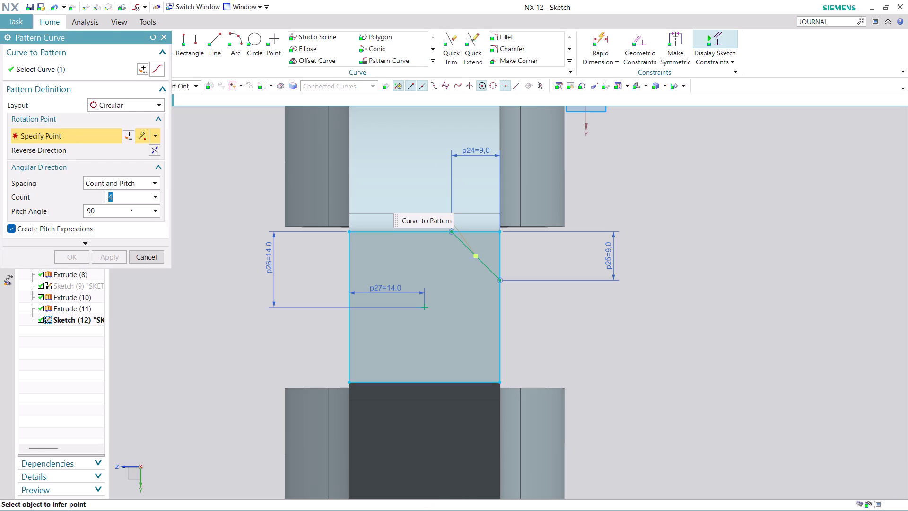
click(423, 306)
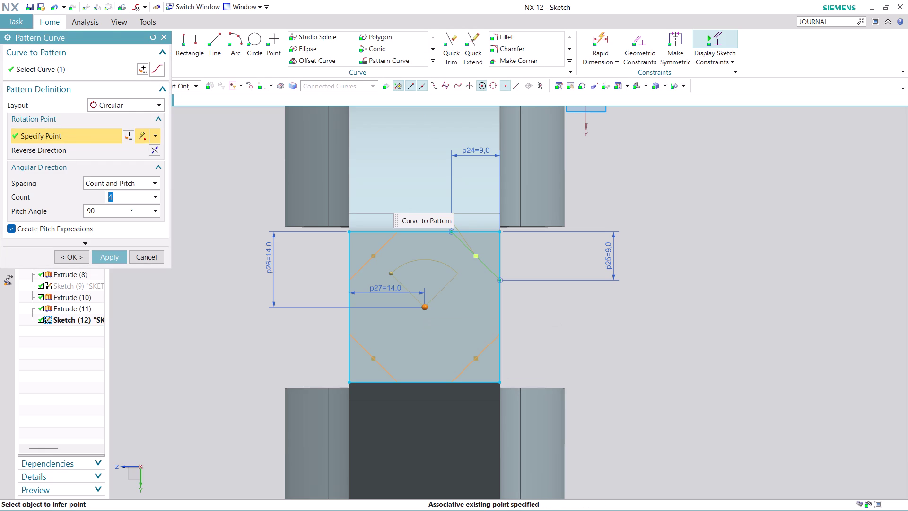
click(114, 253)
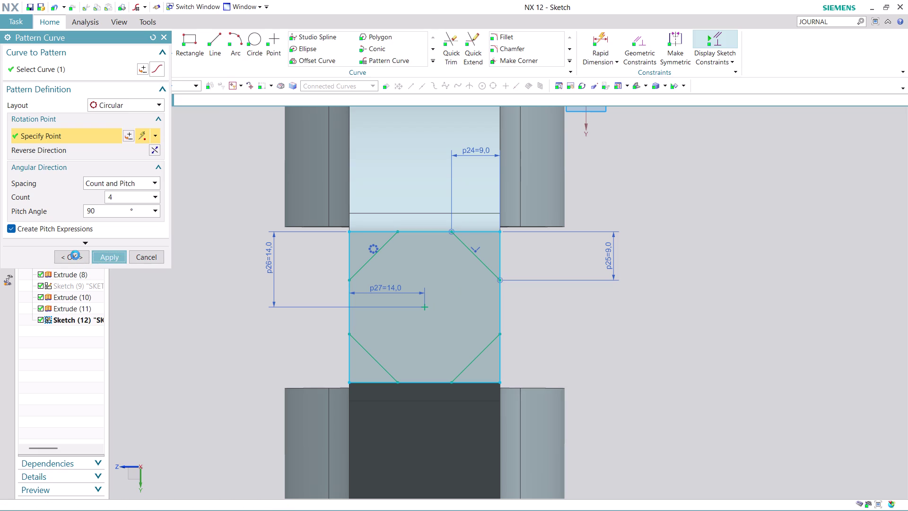
click(143, 259)
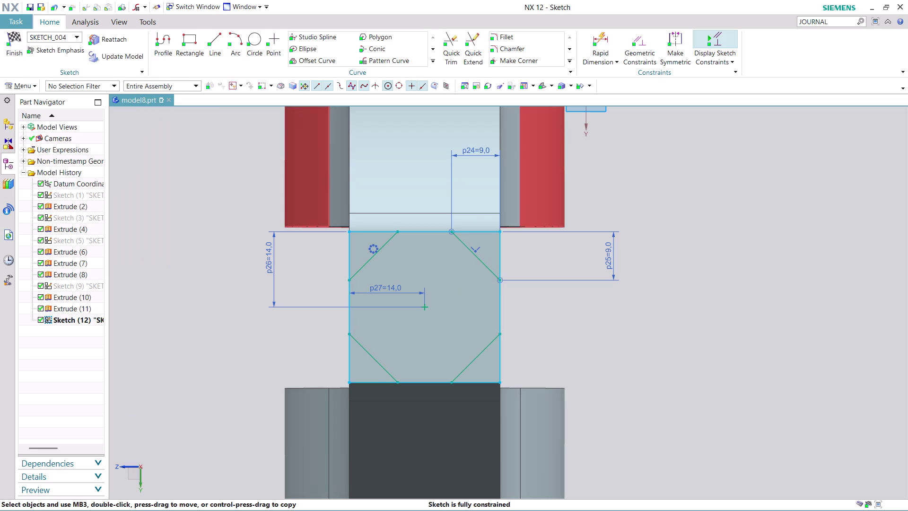
click(449, 48)
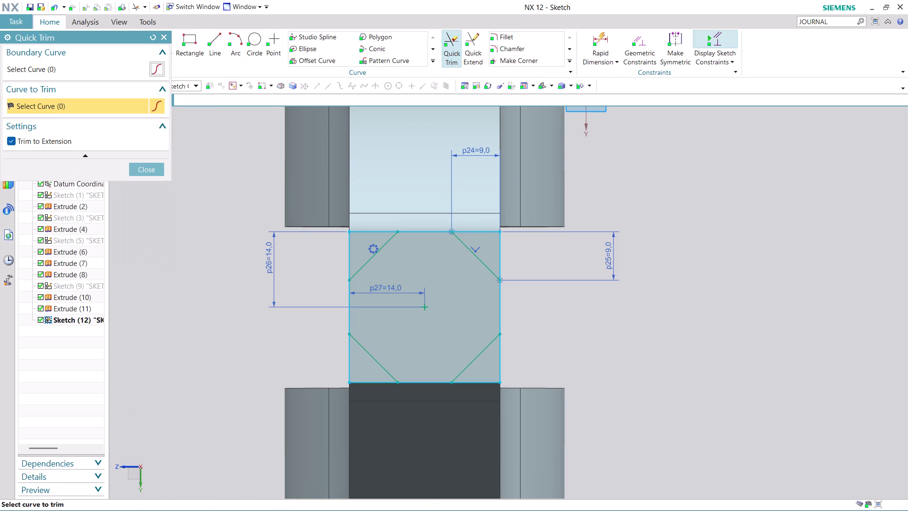
Quick-trim the middles of the top, right and left square edges, then finish the sketch.
click(422, 232)
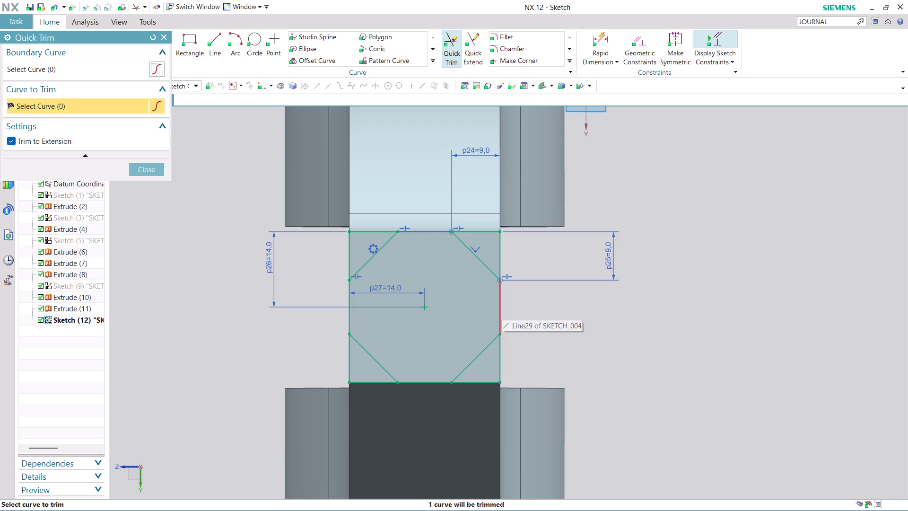
click(502, 308)
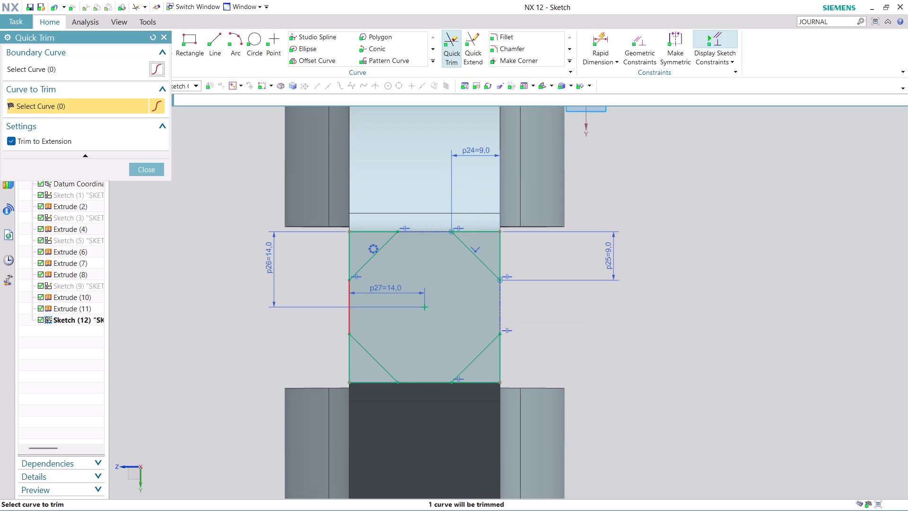
click(345, 310)
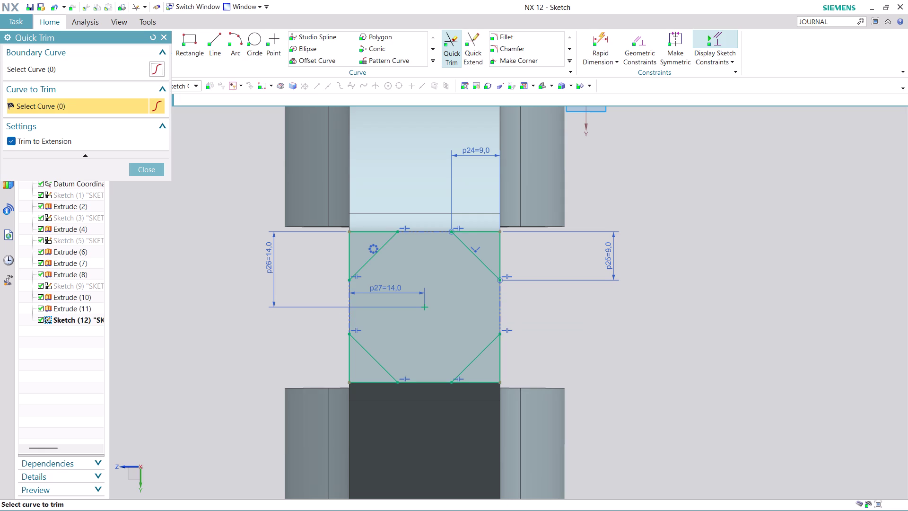
click(138, 170)
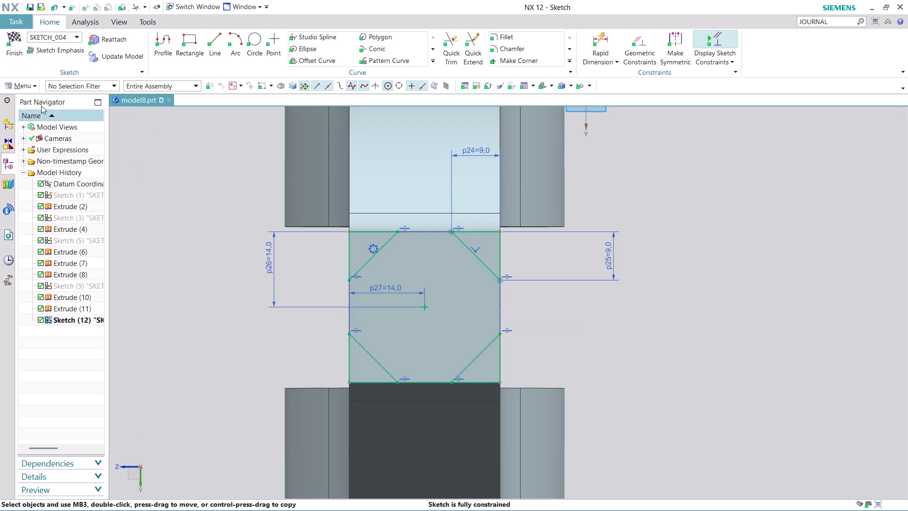
click(13, 52)
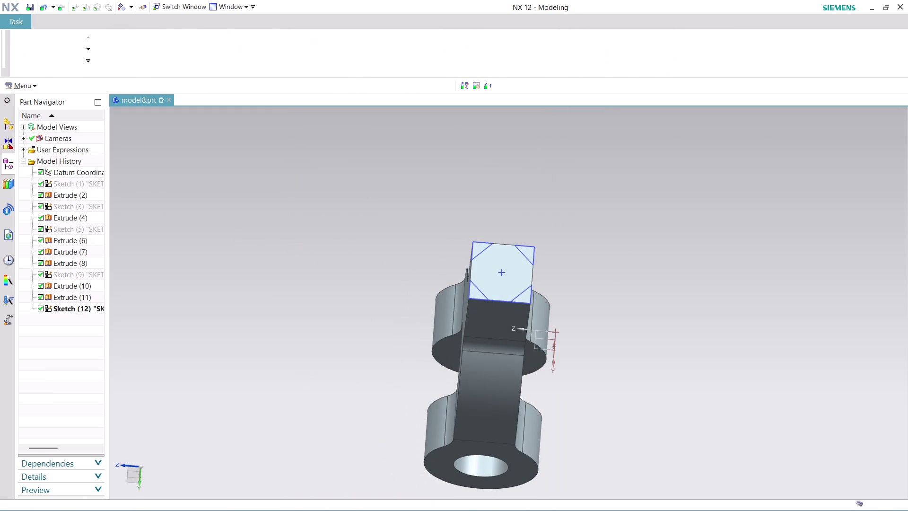
middle_drag(552, 219, 575, 228)
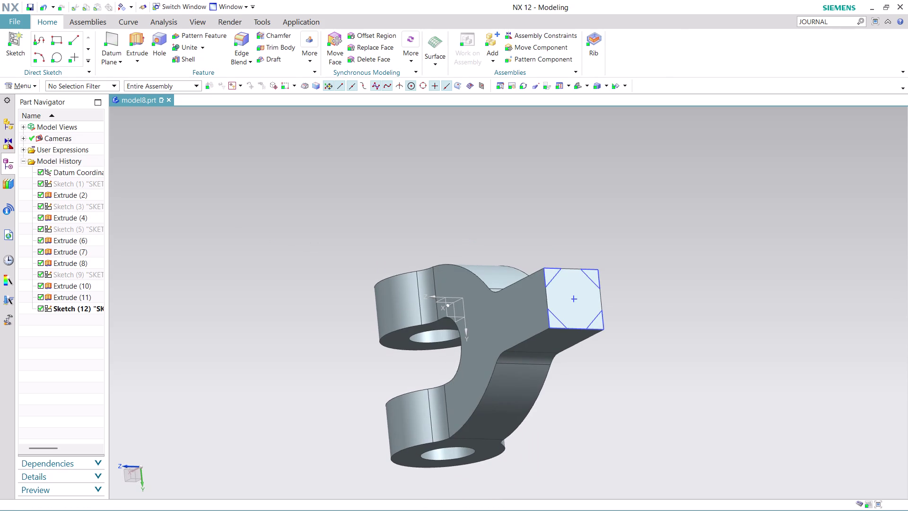
Extrude the four corner triangles 40 mm, reversed, as a subtract cut into the shank.
click(138, 42)
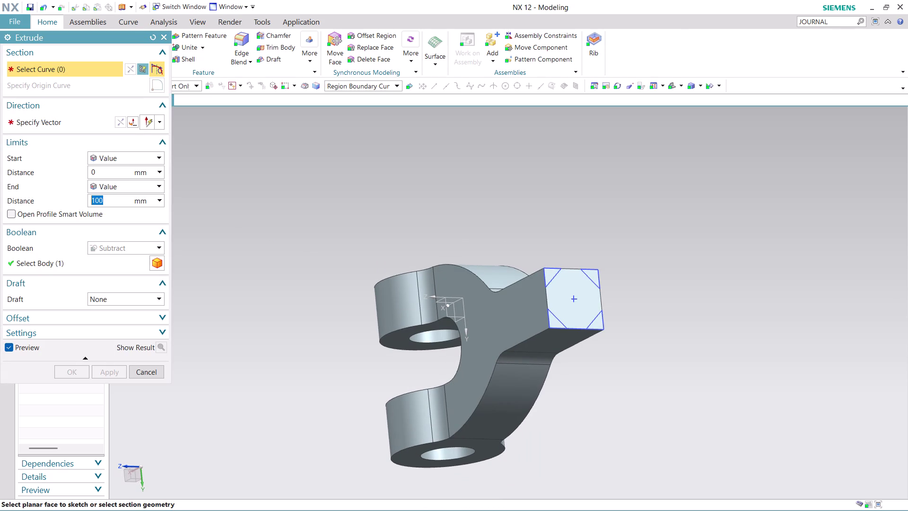
text(40)
click(547, 272)
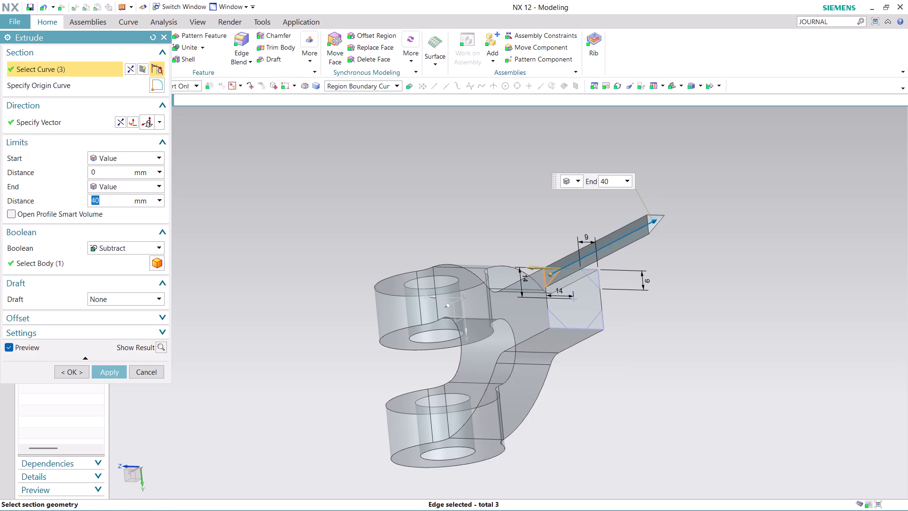
click(601, 276)
click(553, 321)
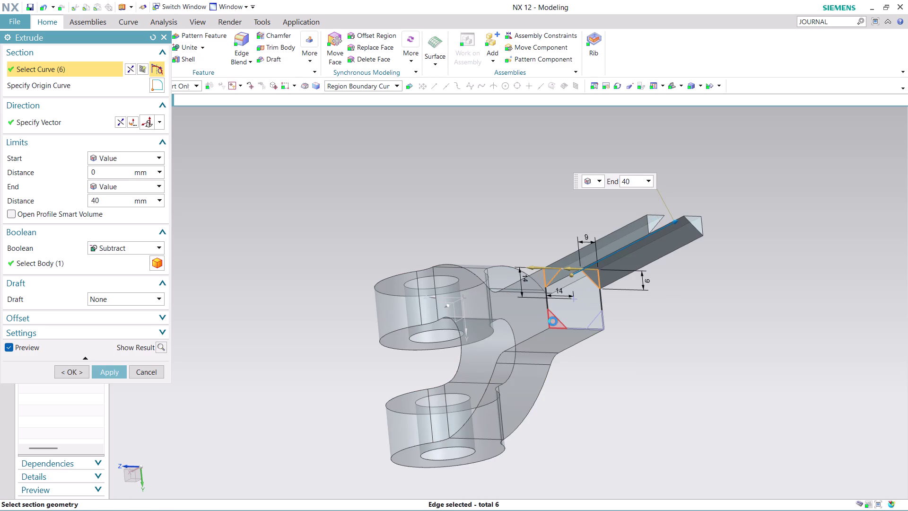
click(601, 323)
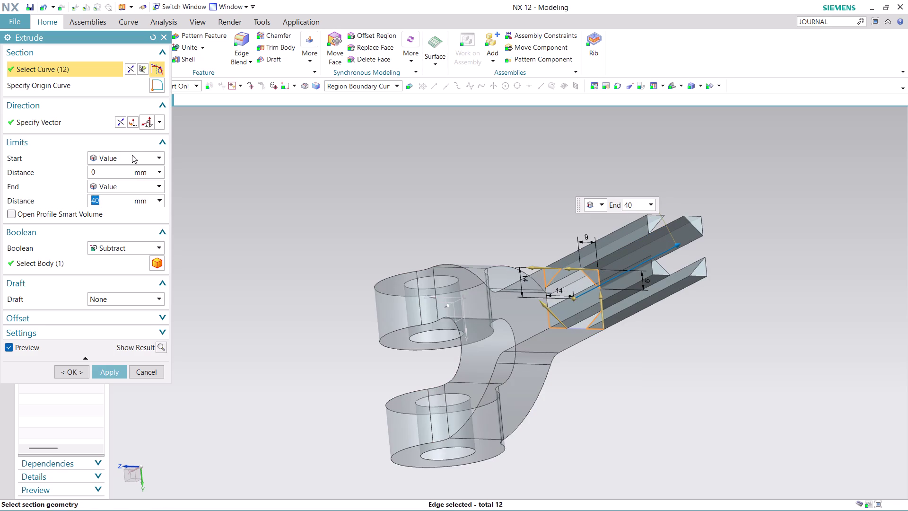
click(117, 121)
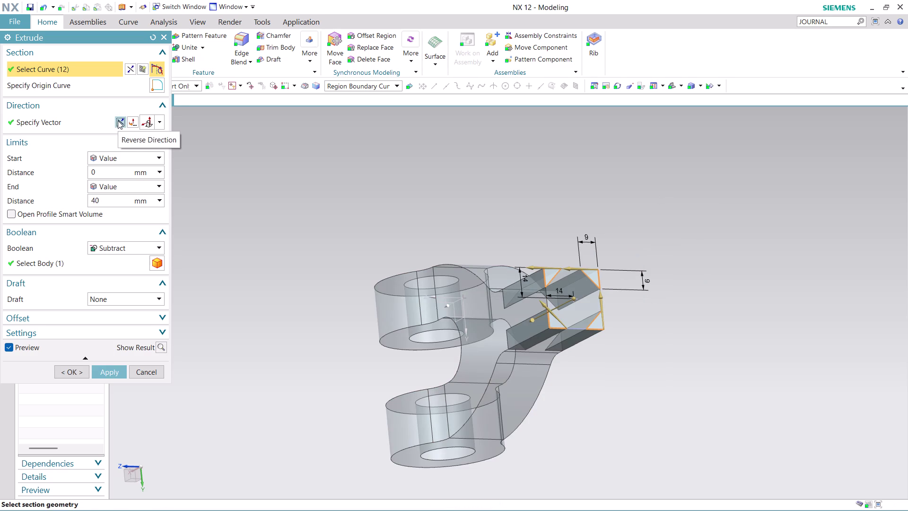
click(120, 373)
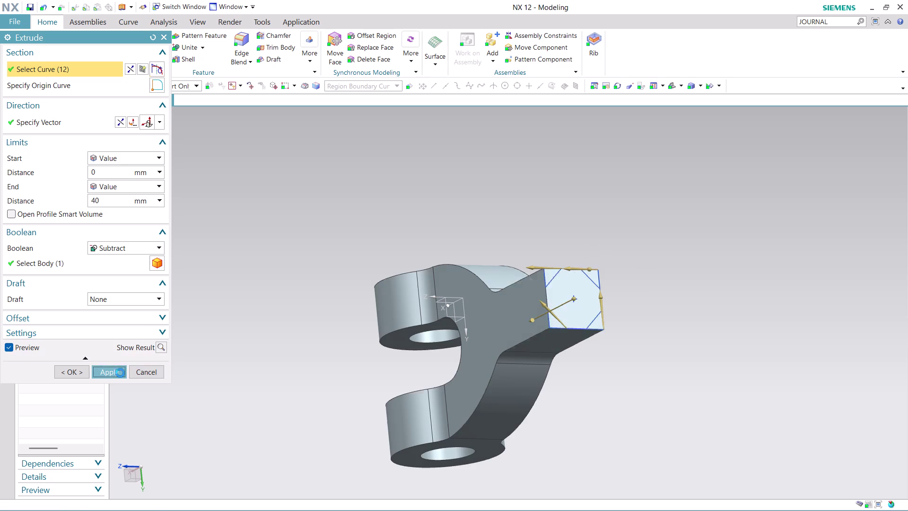
click(149, 375)
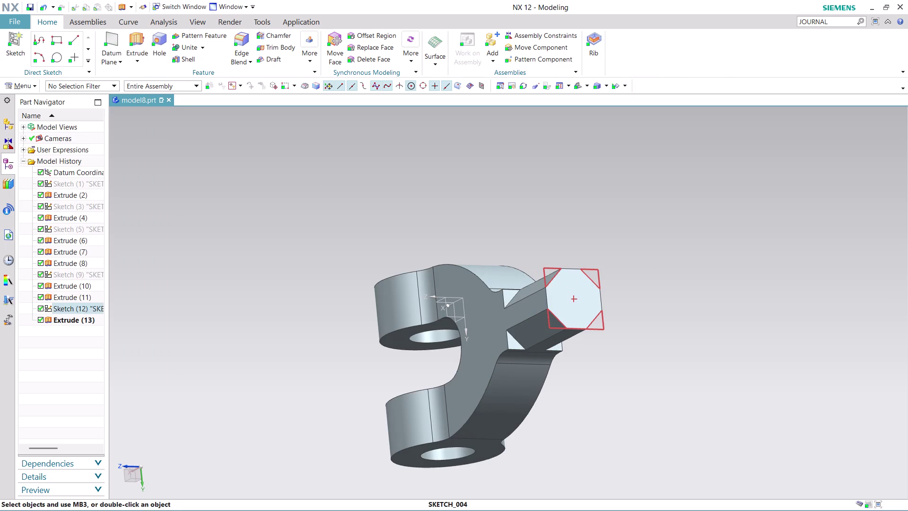
Hide the finished sketch curves and orbit the view toward the shank end.
right_click(547, 270)
click(571, 35)
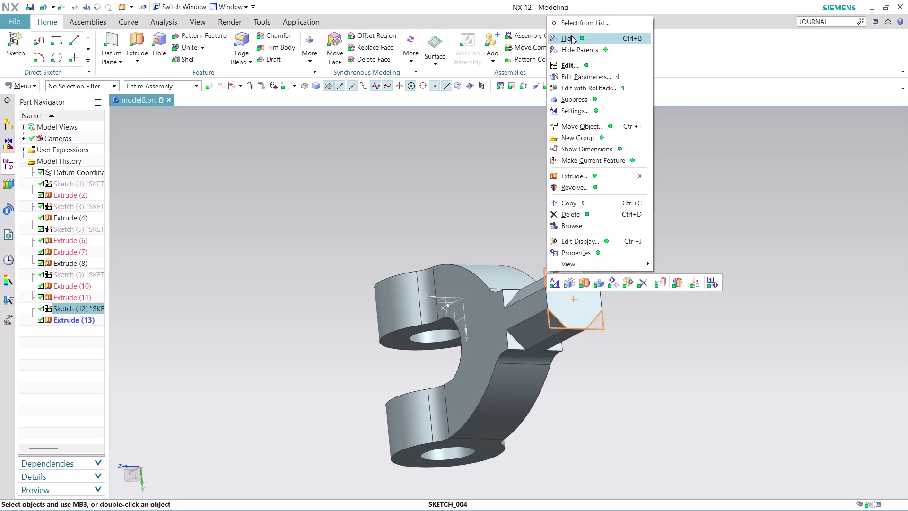
middle_drag(632, 247, 590, 221)
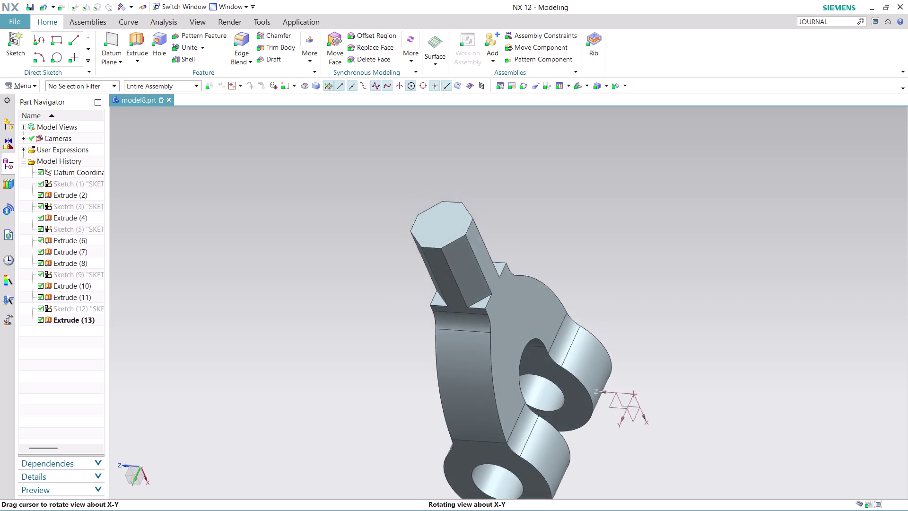
middle_drag(590, 221, 594, 258)
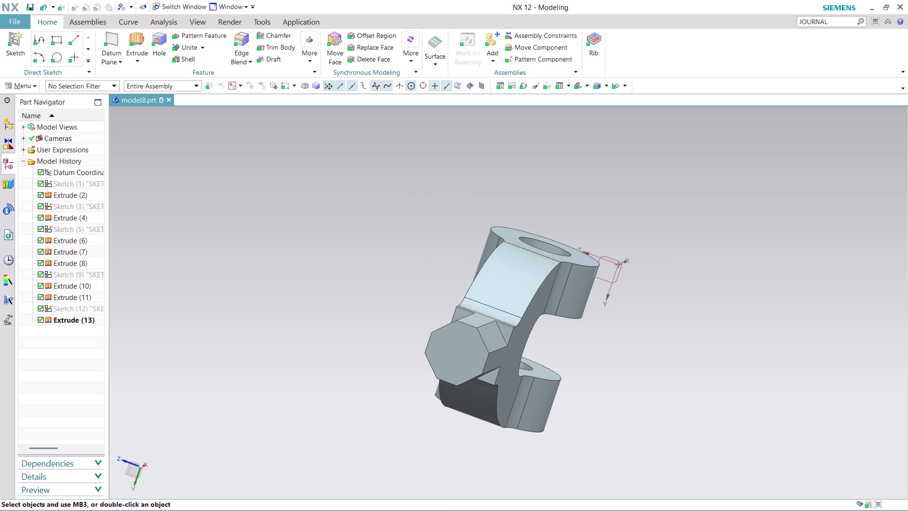
middle_drag(603, 234, 614, 222)
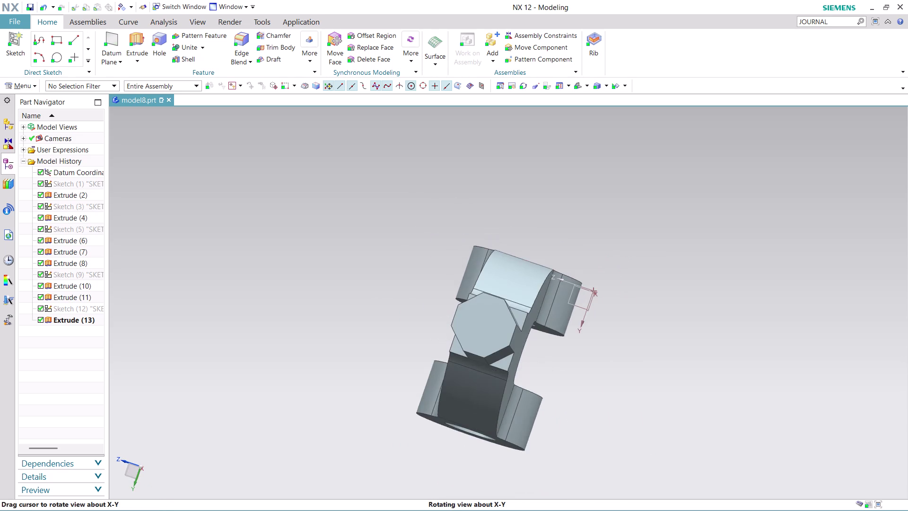
middle_drag(615, 222, 623, 222)
scroll(up, 3)
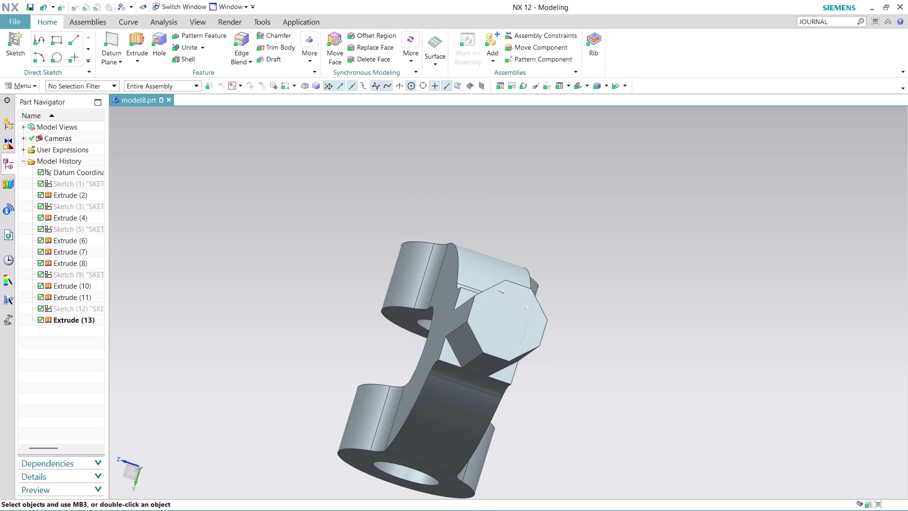
Start a new sketch on the shank's octagonal end face.
click(59, 54)
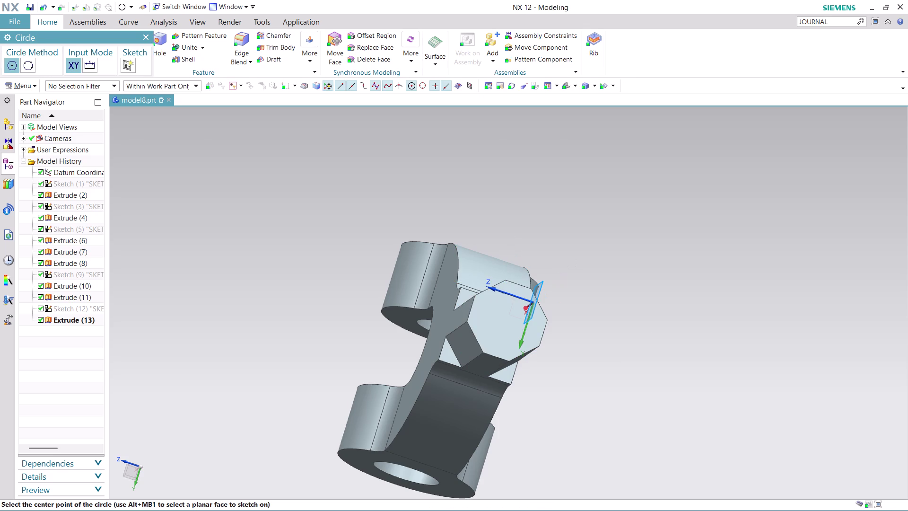
key(Escape)
click(26, 84)
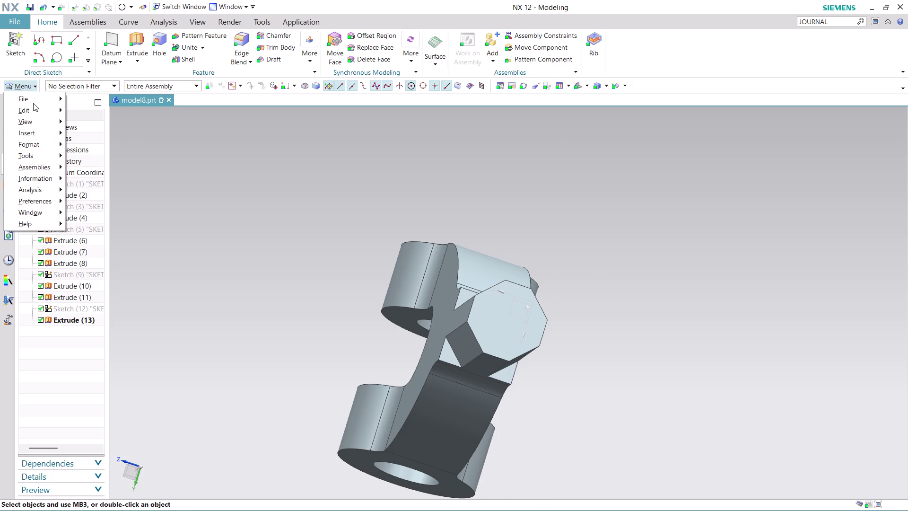
click(112, 143)
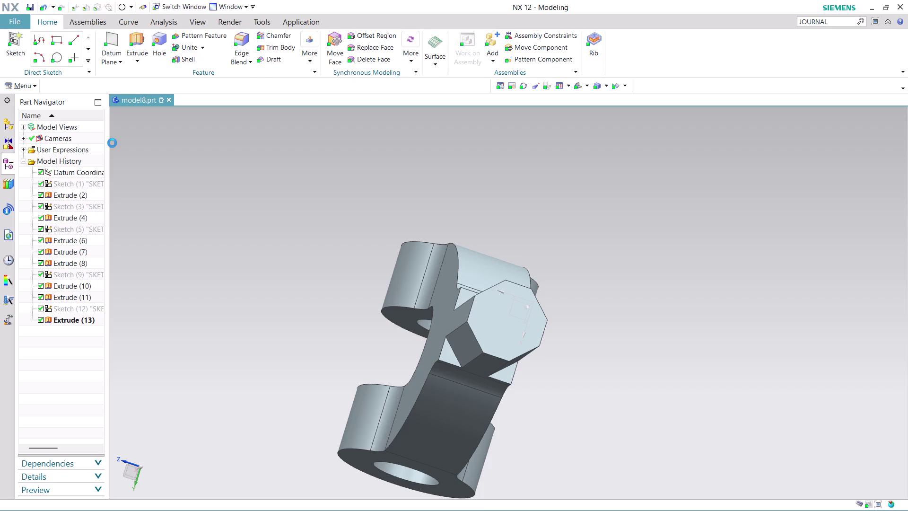
click(509, 329)
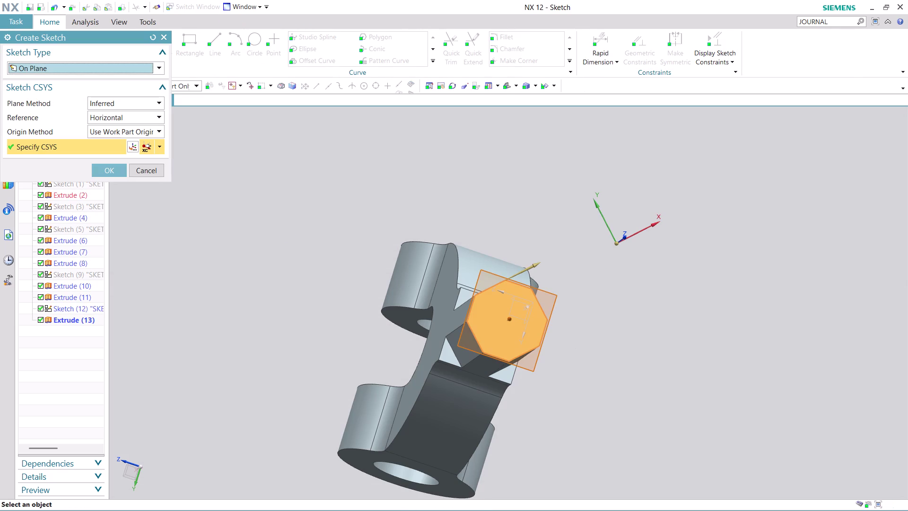
Confirm the end-face sketch plane and draw a circle on the octagonal face.
click(115, 176)
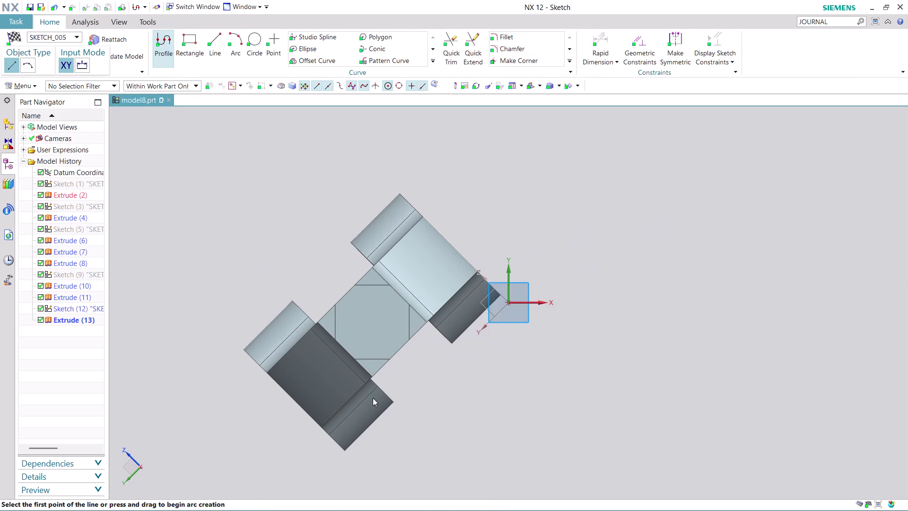
scroll(up, 3)
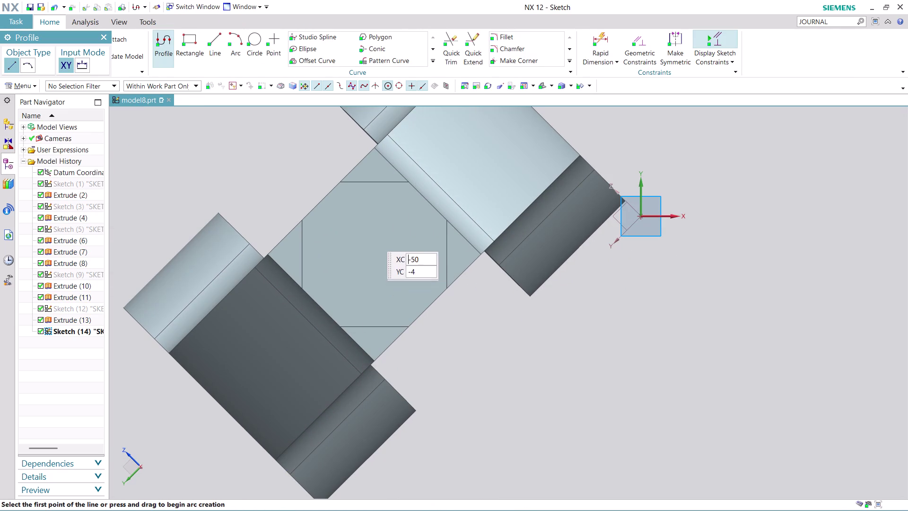
click(259, 38)
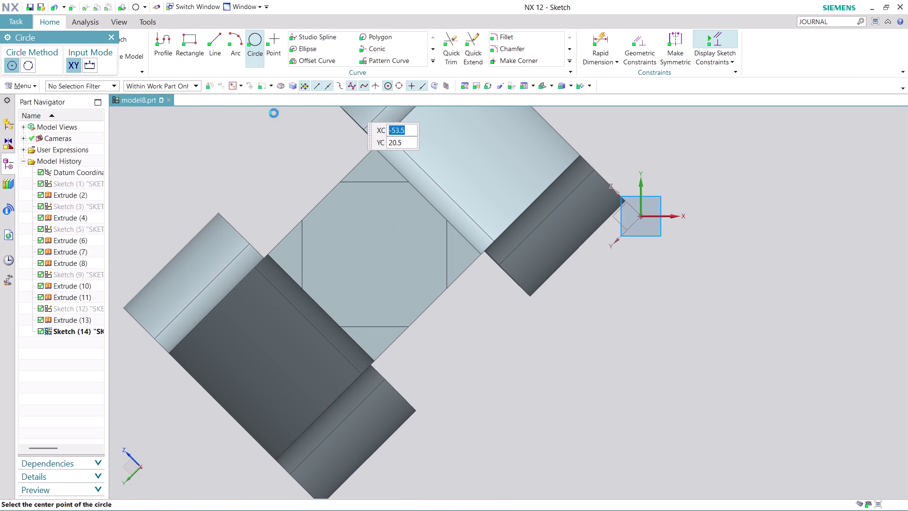
click(373, 250)
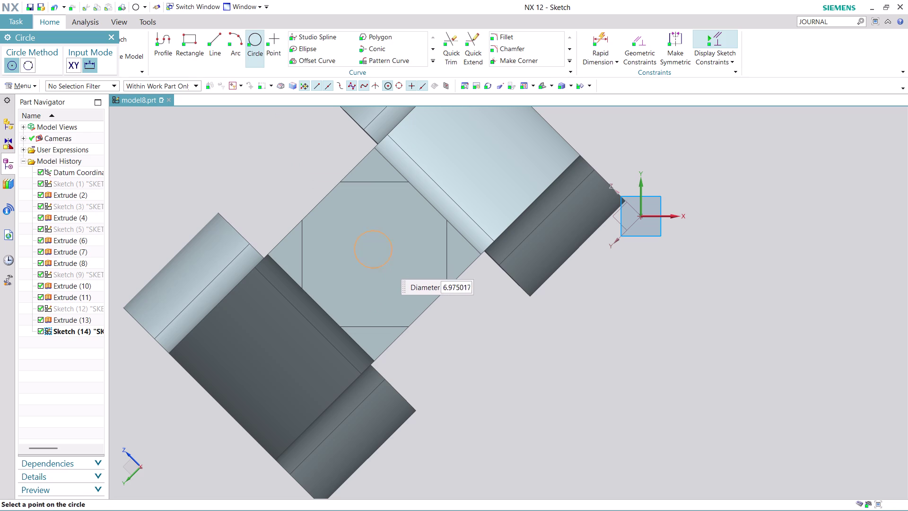
click(398, 281)
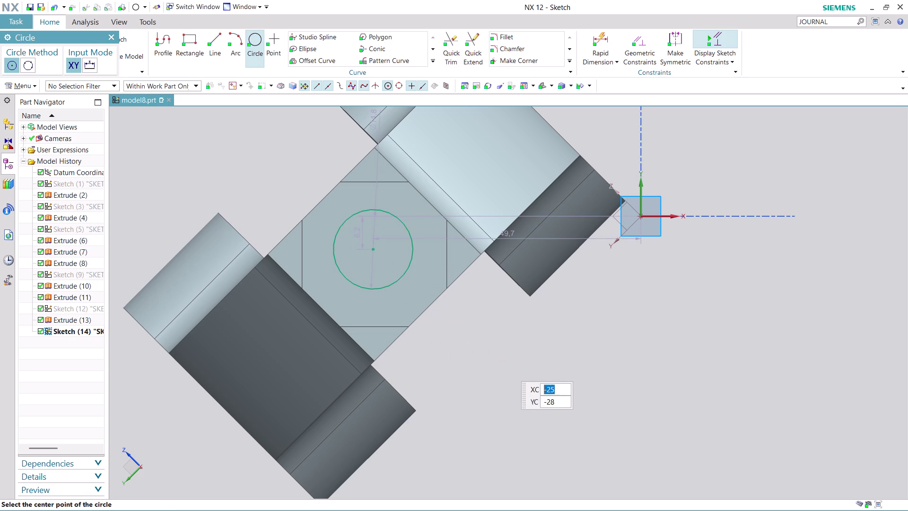
key(Escape)
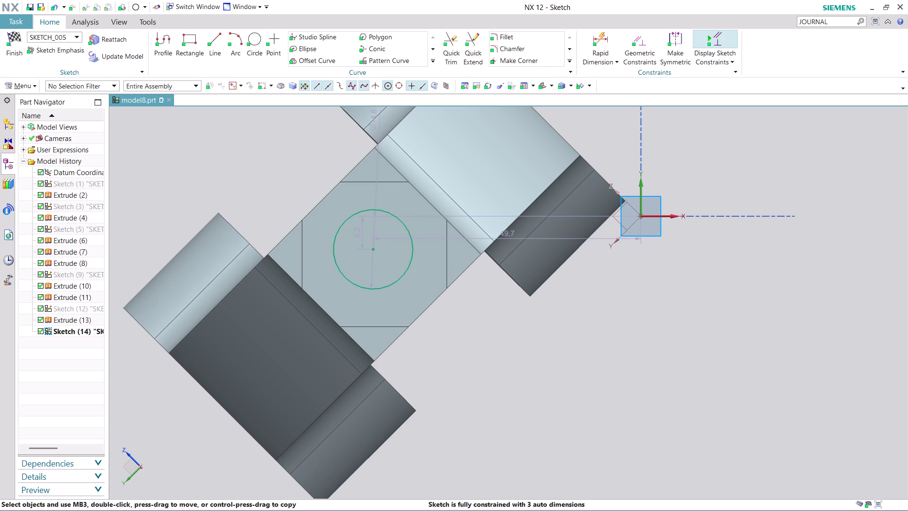
click(589, 36)
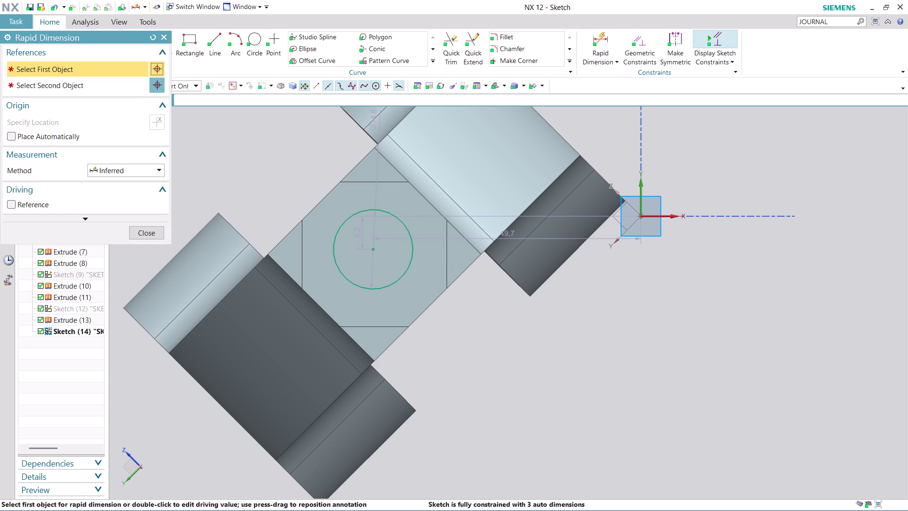
Dimension the circle centre 14 mm from the first reference edge.
click(371, 249)
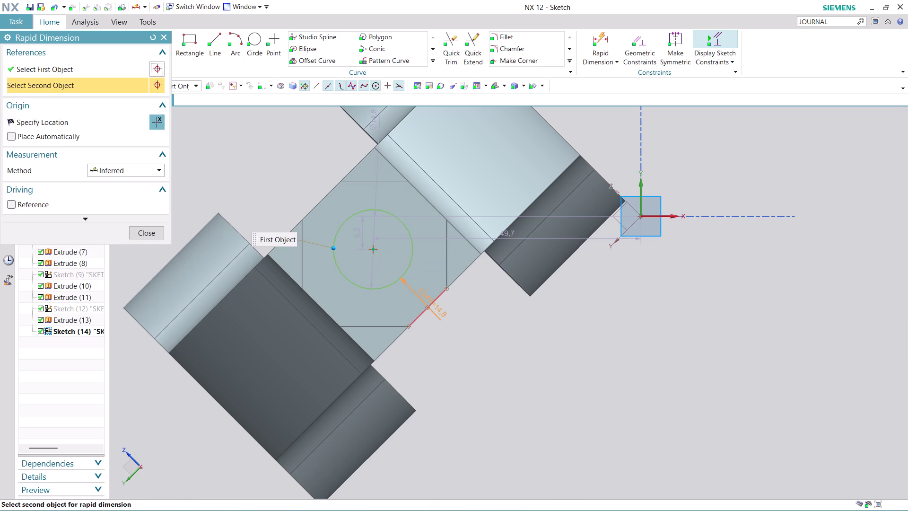
click(432, 304)
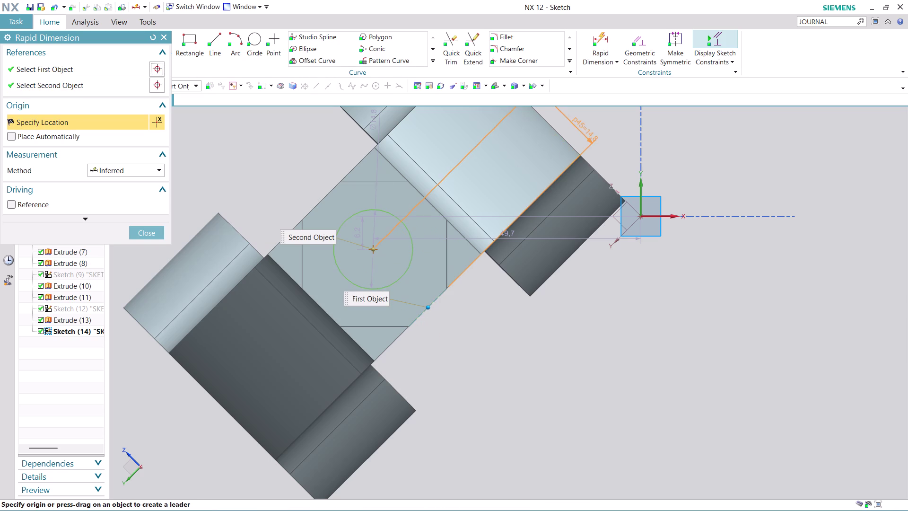
click(507, 188)
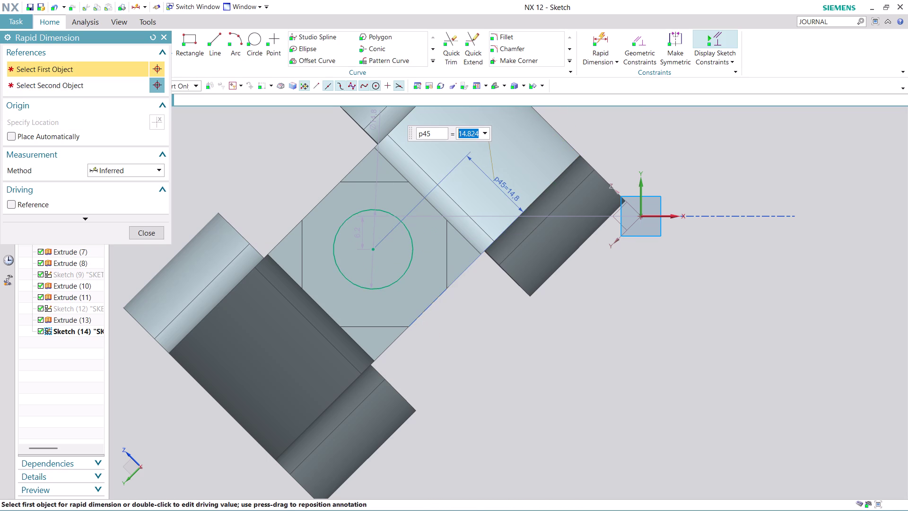
text(14)
key(Return)
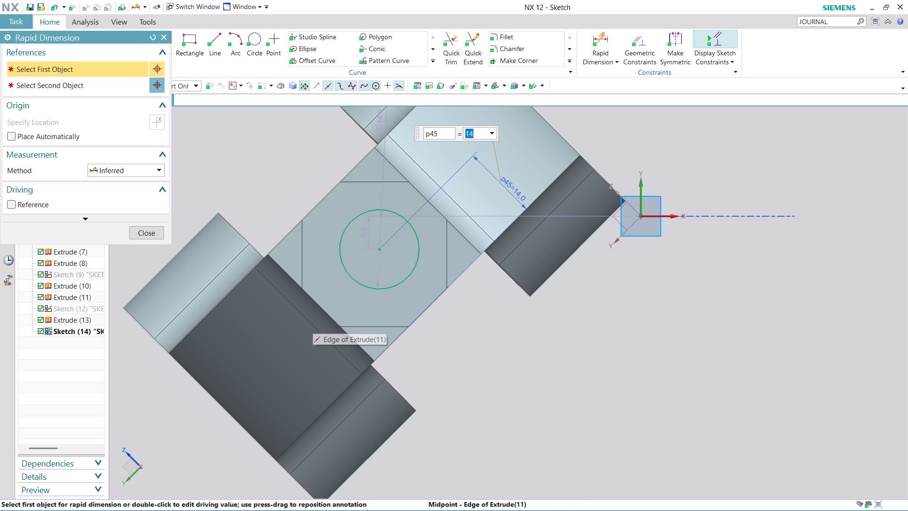
click(151, 229)
scroll(down, 3)
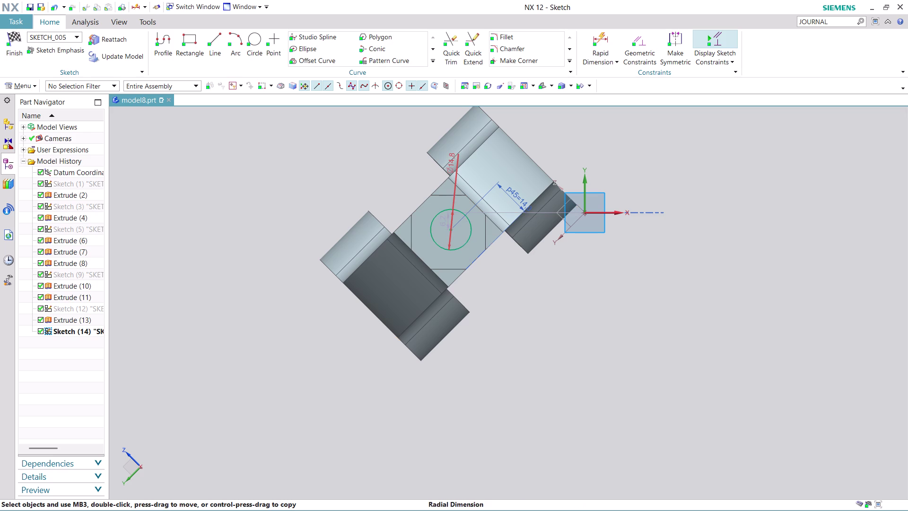
Set the circle's diameter to 25 mm.
double_click(450, 237)
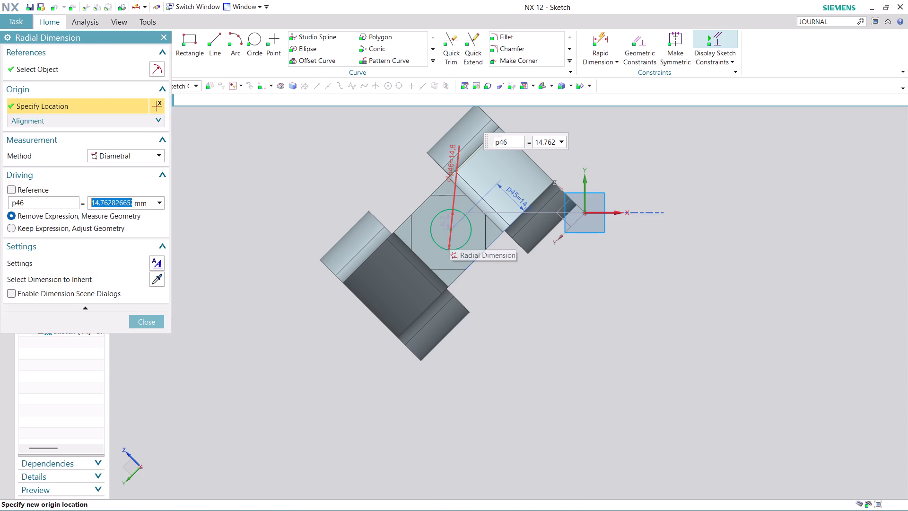
text(2)
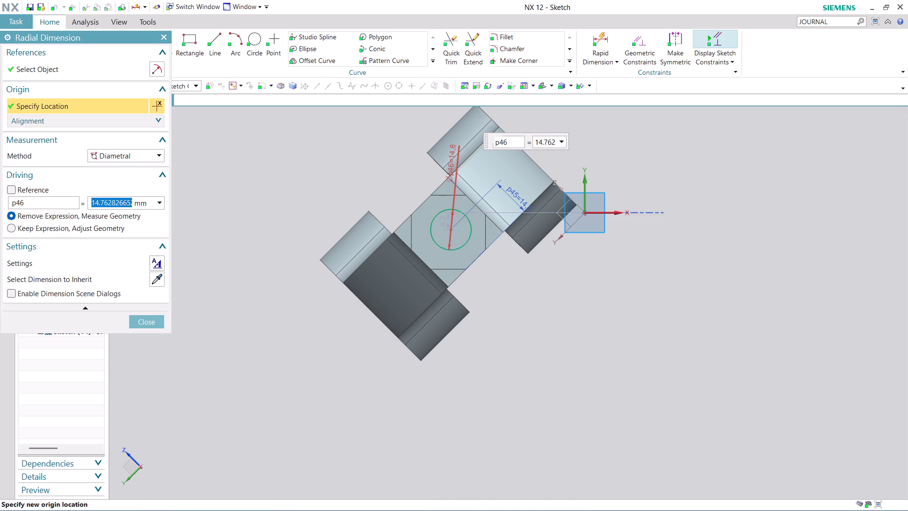
text(5)
key(Return)
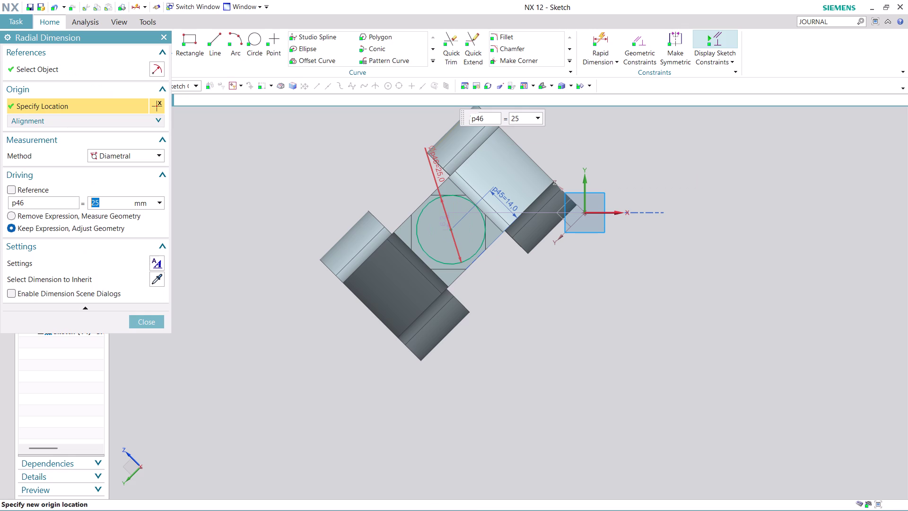
click(150, 320)
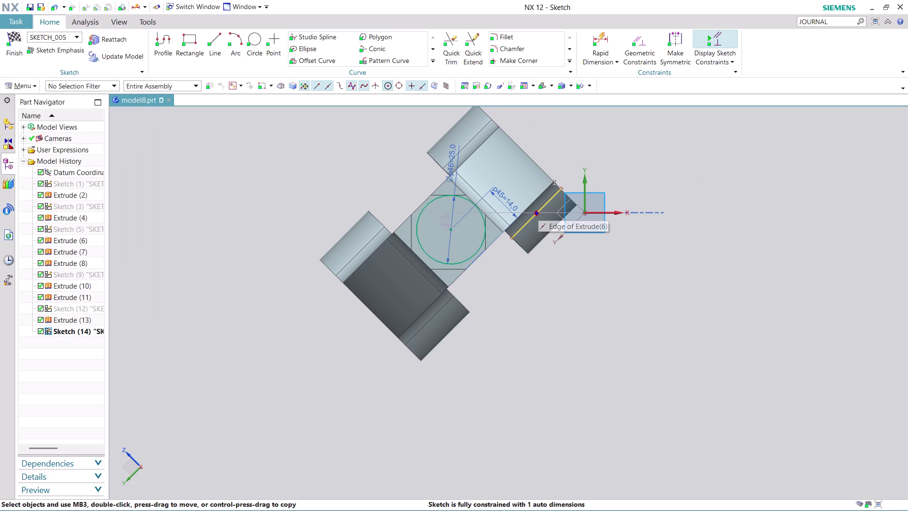
Add a second 14 mm distance from the circle to the shank edge and finish the sketch.
click(601, 37)
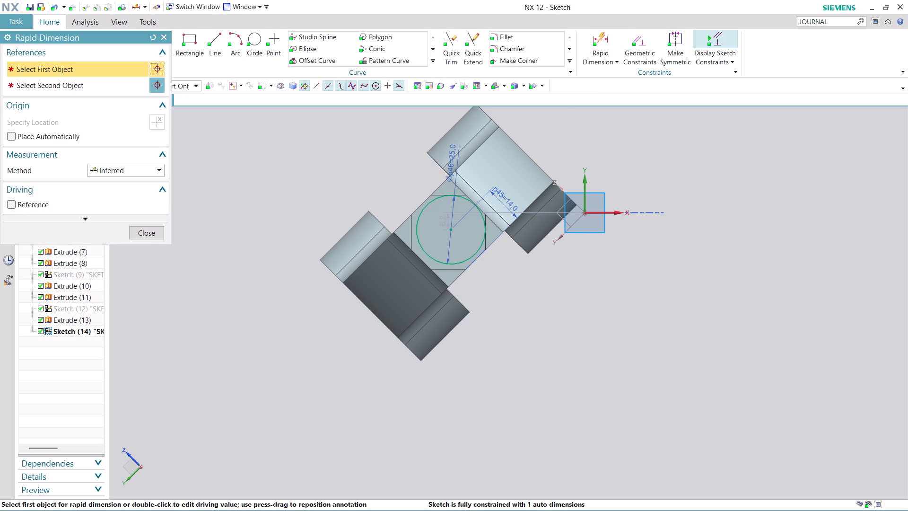
click(452, 230)
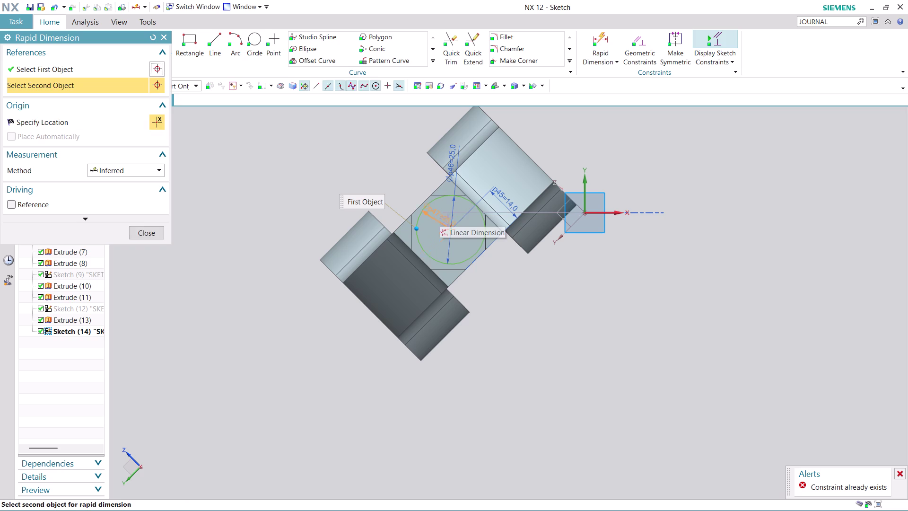
click(420, 261)
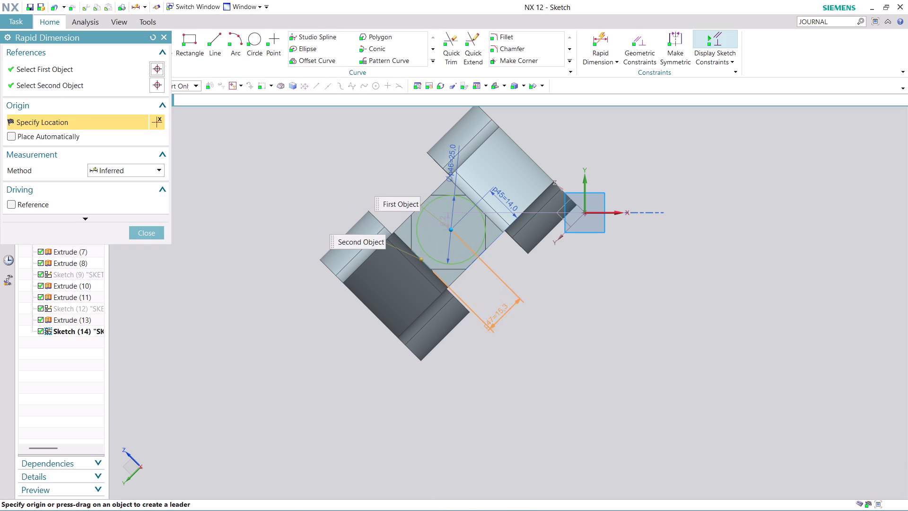
click(517, 350)
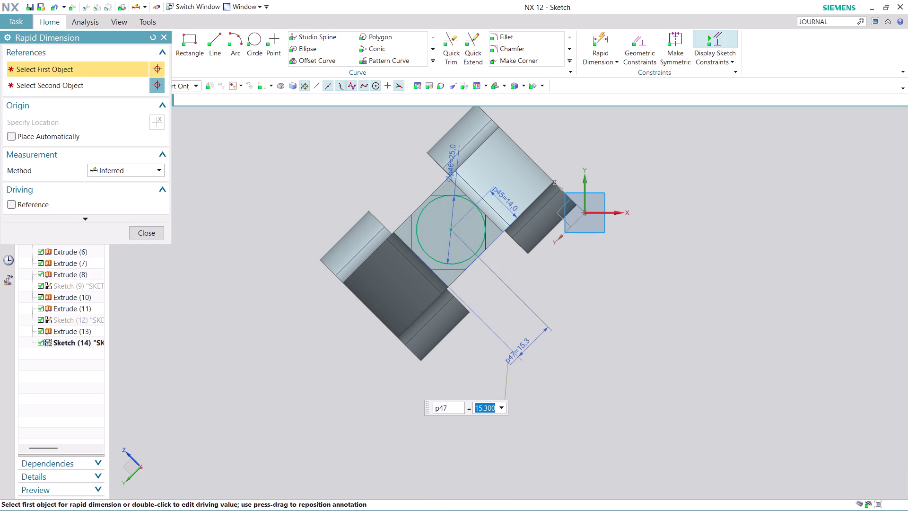
text(14)
key(Return)
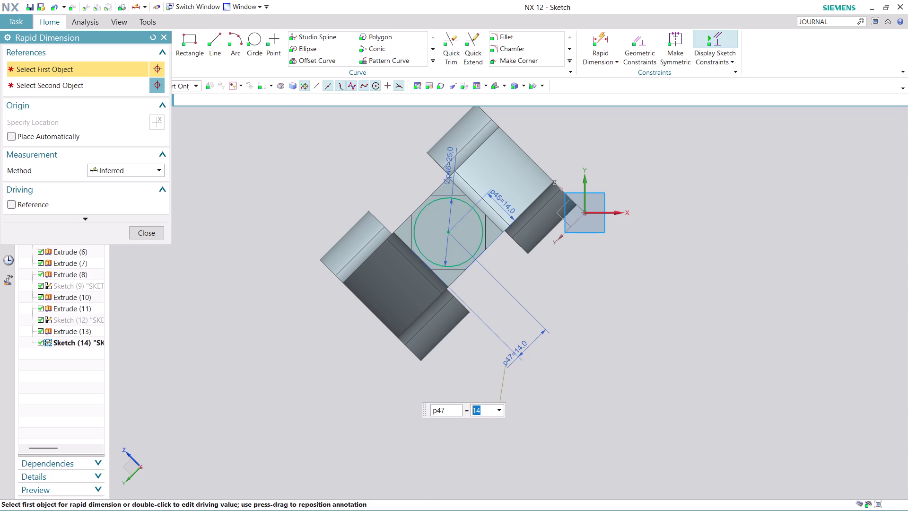
click(147, 232)
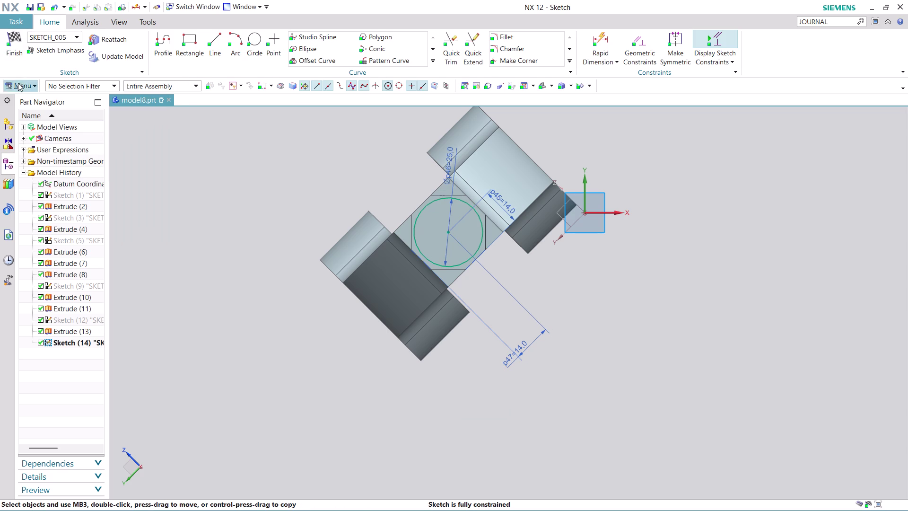
click(13, 57)
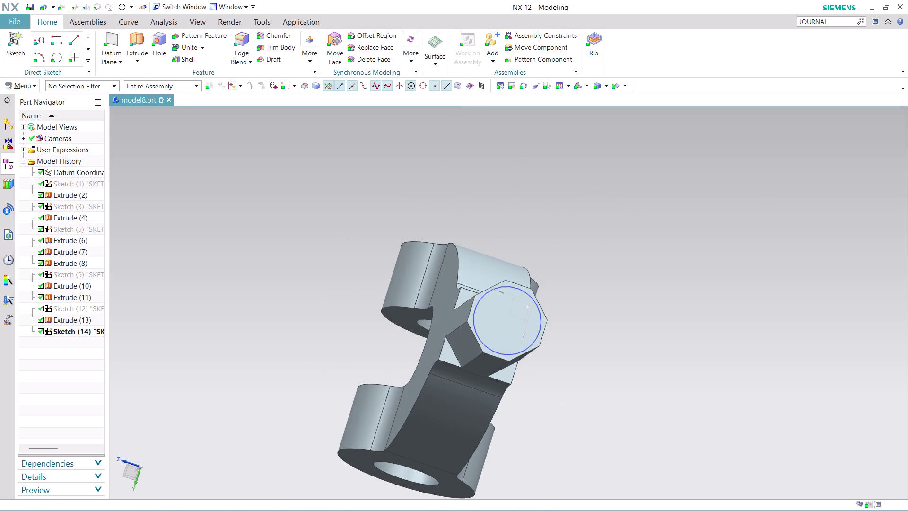
Set up a 25 mm extrusion of the end-face circle sketch.
click(131, 42)
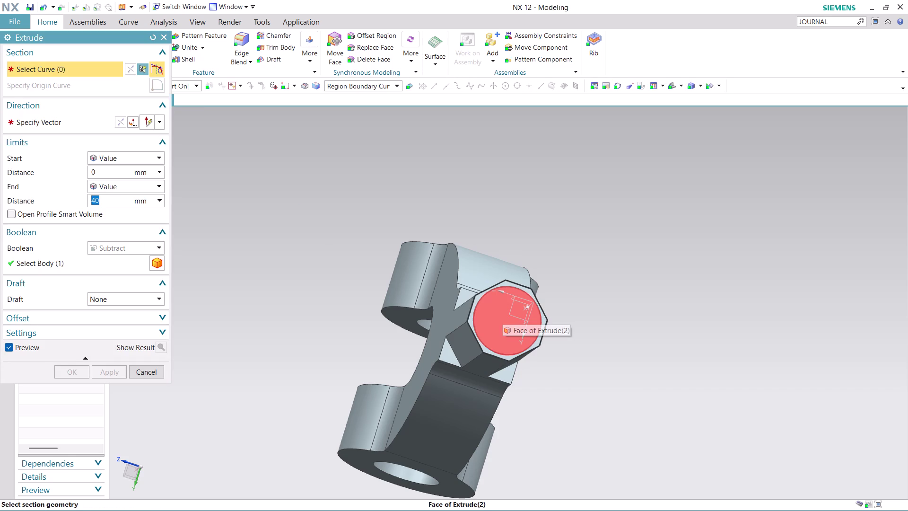
text(25)
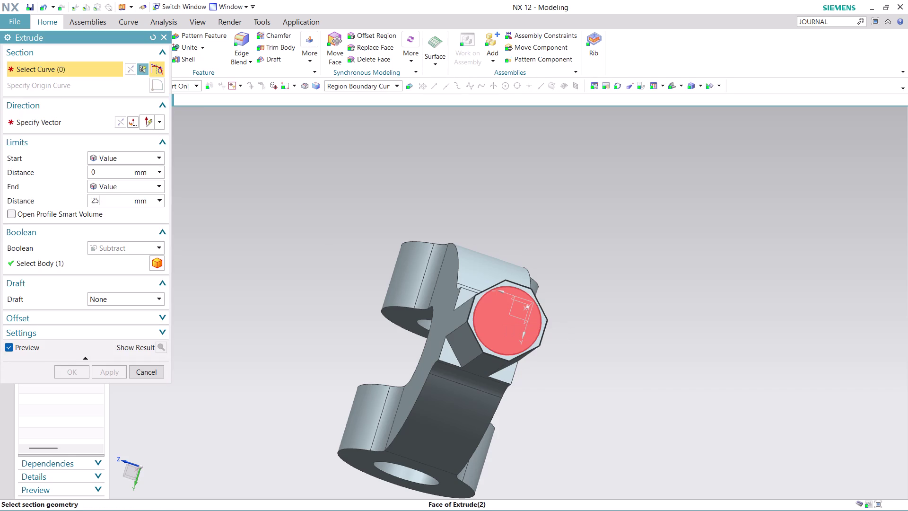
click(503, 312)
click(587, 324)
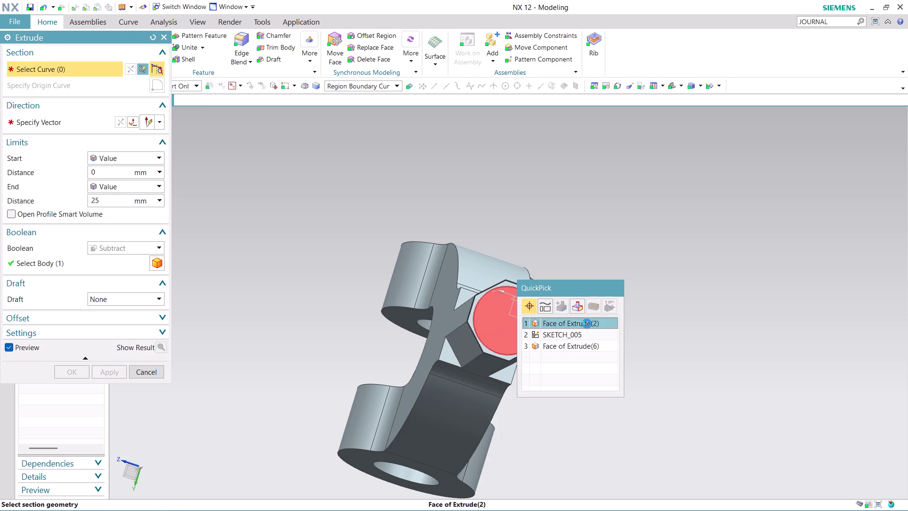
click(119, 369)
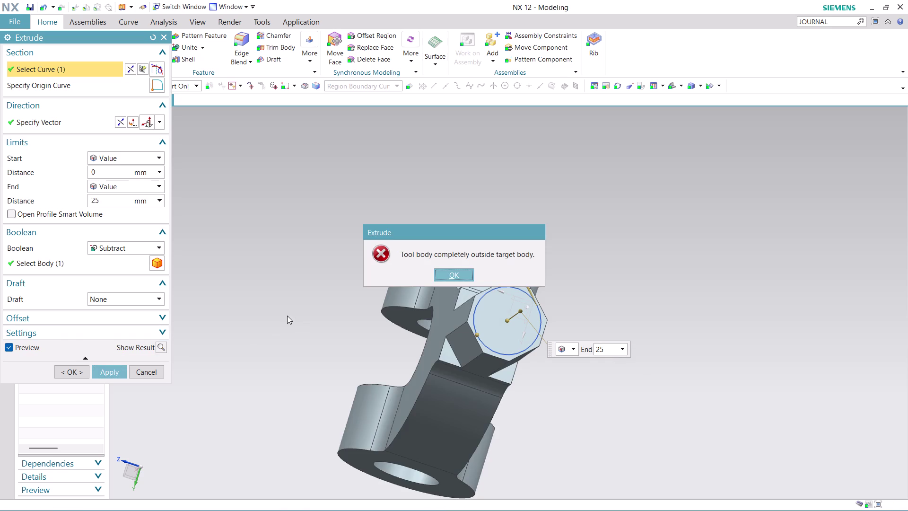
middle_drag(671, 332, 700, 299)
scroll(down, 3)
middle_drag(658, 420, 692, 378)
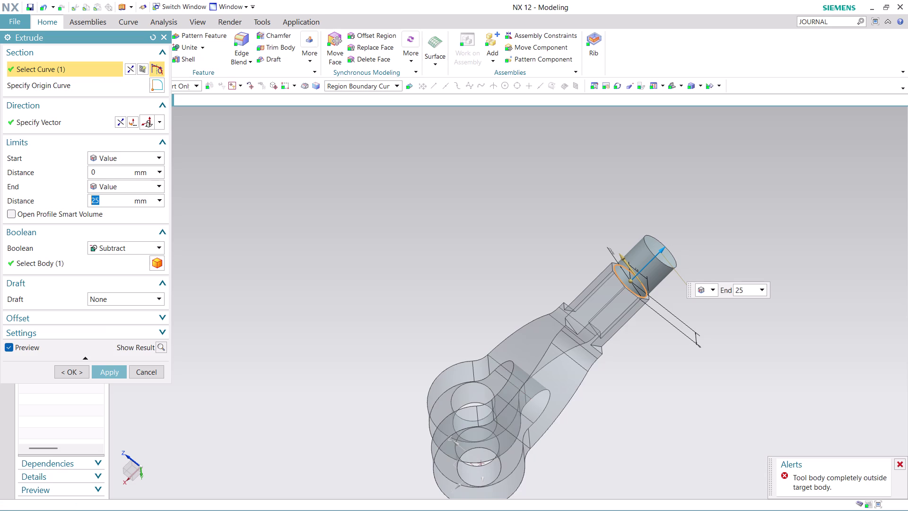
After the tool-body error, set Boolean to None and create the 25 mm cylinder.
click(110, 371)
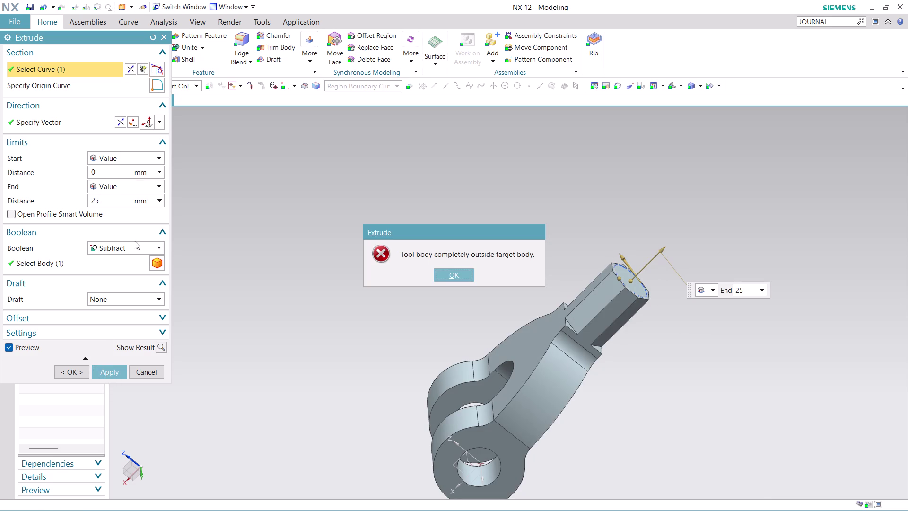
click(159, 248)
click(159, 248)
click(457, 268)
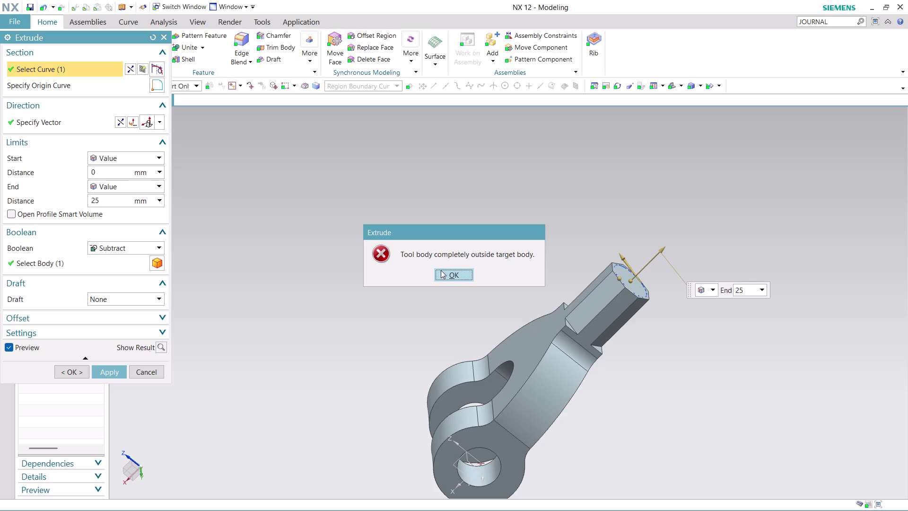
click(449, 269)
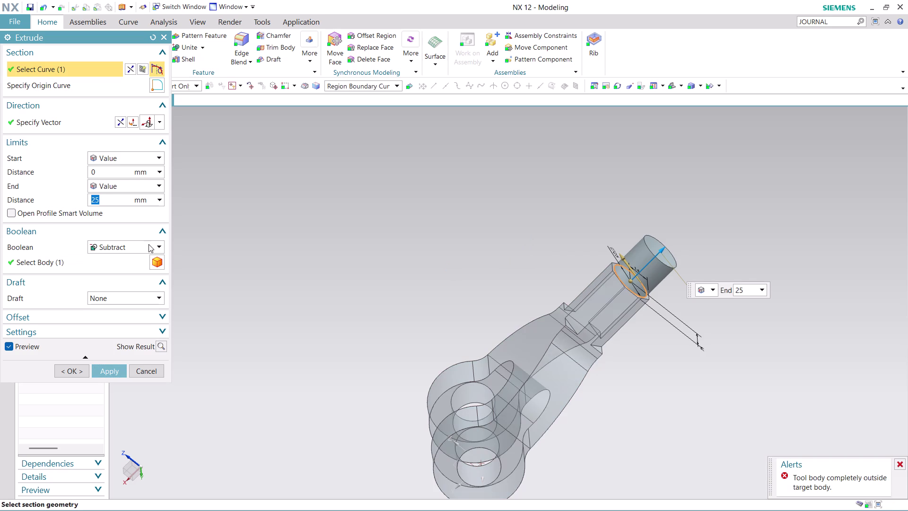
click(149, 244)
click(141, 259)
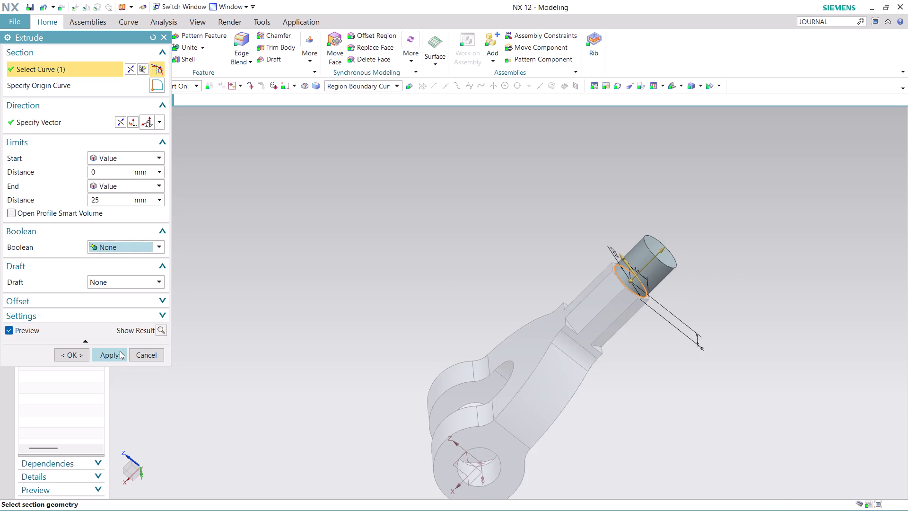
click(118, 353)
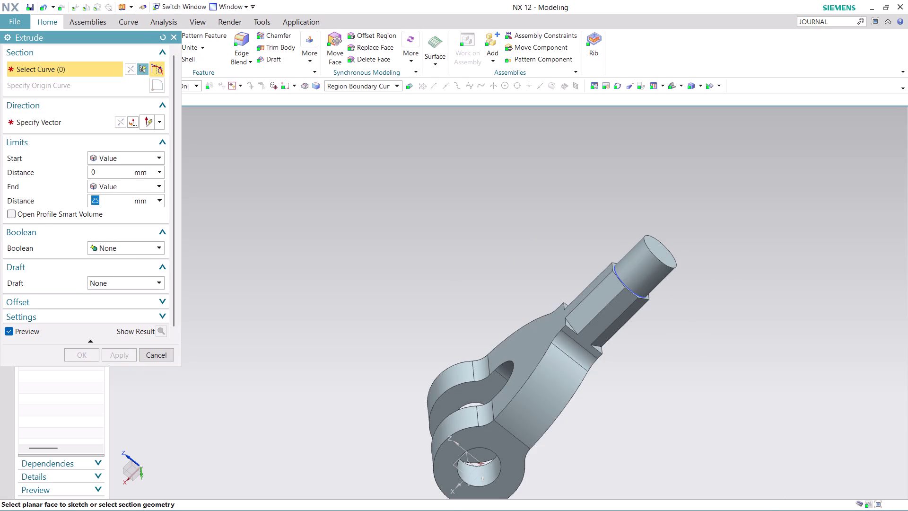
Inspect the new cylinder and close the Extrude dialog.
middle_drag(732, 249, 720, 262)
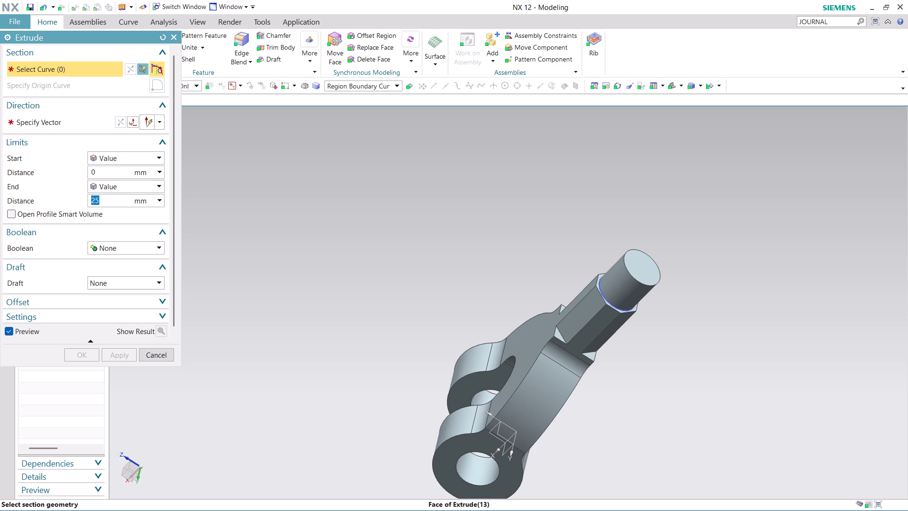
right_click(612, 305)
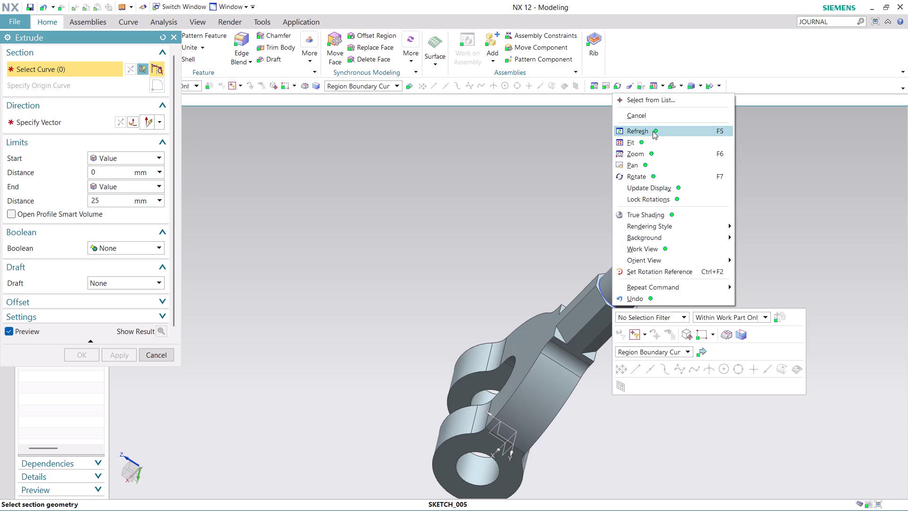
key(Escape)
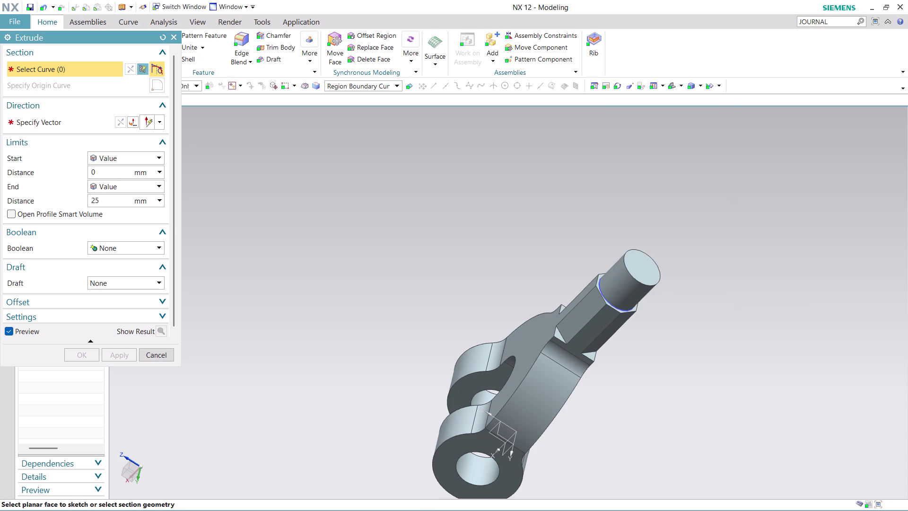
click(160, 353)
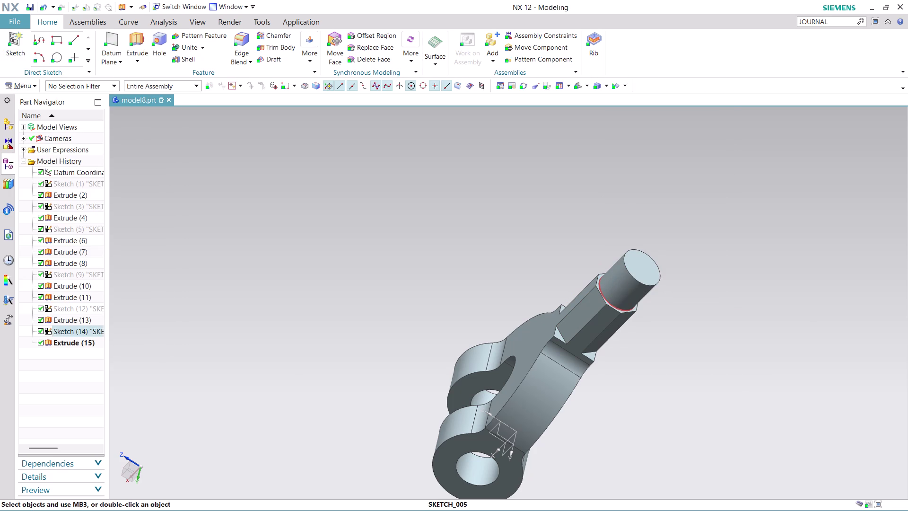
right_click(626, 308)
click(663, 81)
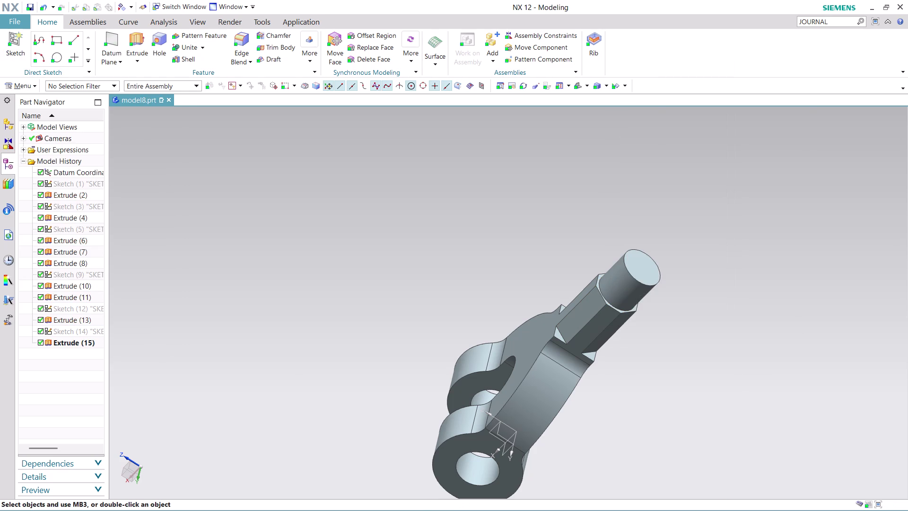
scroll(up, 3)
Select the shank-to-body joint edges and apply 5 mm edge blends.
click(248, 41)
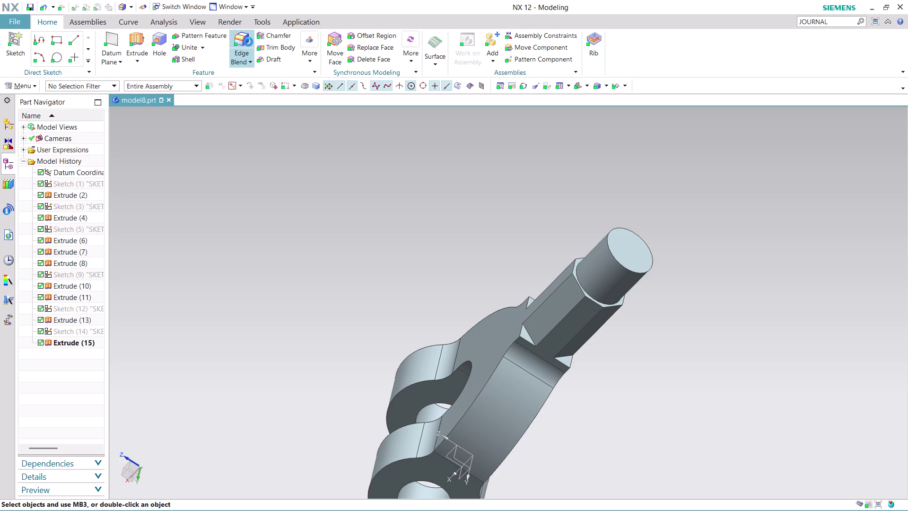
click(532, 336)
scroll(up, 3)
middle_drag(589, 392, 571, 382)
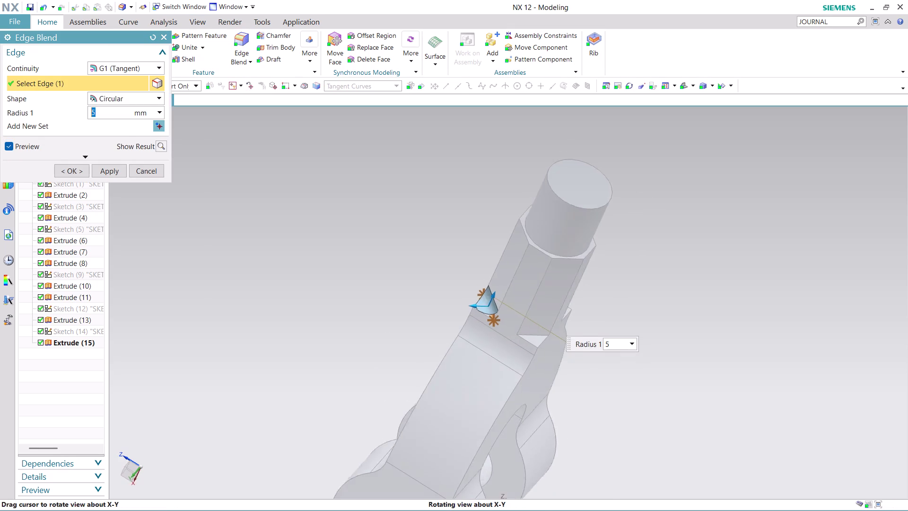
middle_drag(572, 382, 555, 370)
middle_click(554, 370)
click(509, 313)
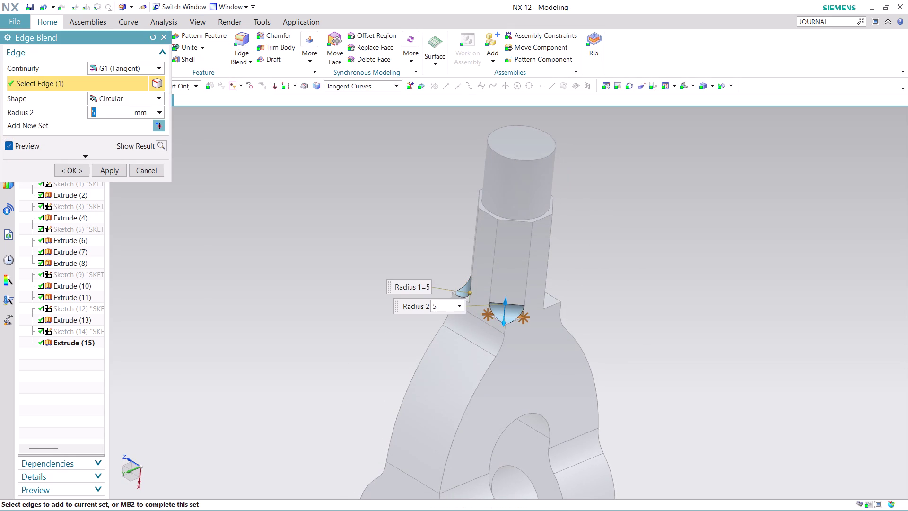
middle_drag(624, 294, 566, 311)
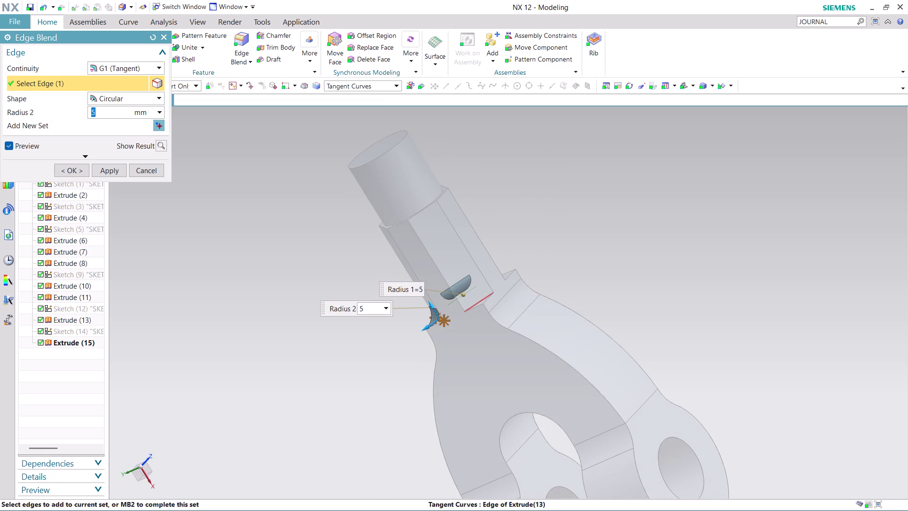
click(482, 299)
middle_drag(567, 252, 567, 310)
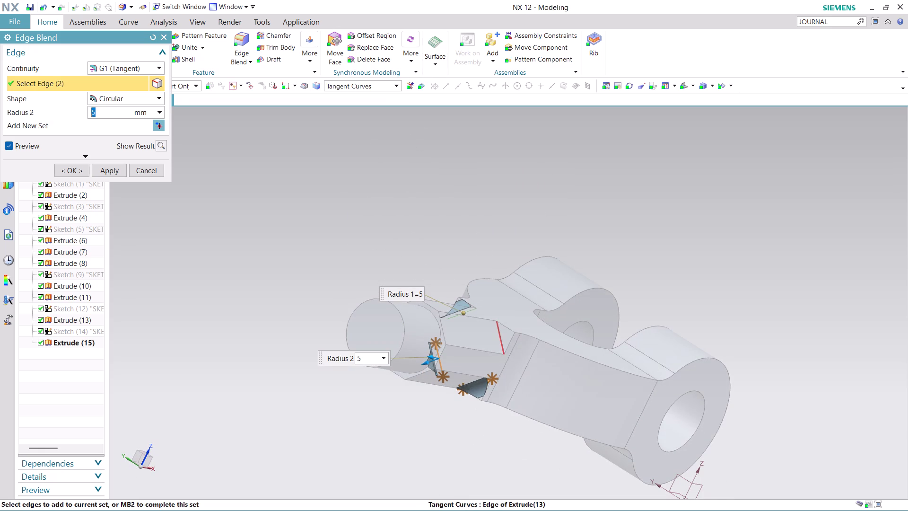
click(504, 341)
click(115, 169)
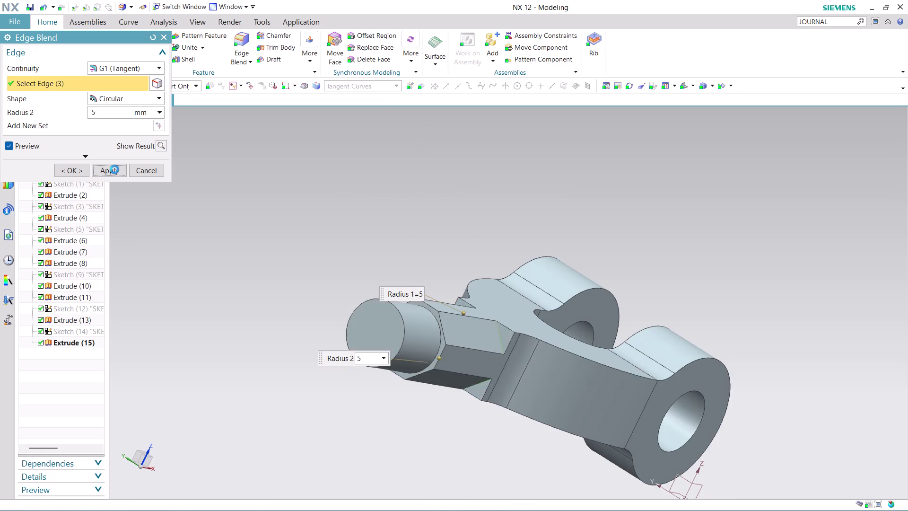
click(157, 169)
Orbit and zoom around the filleted clevis to review it.
middle_drag(736, 283, 554, 218)
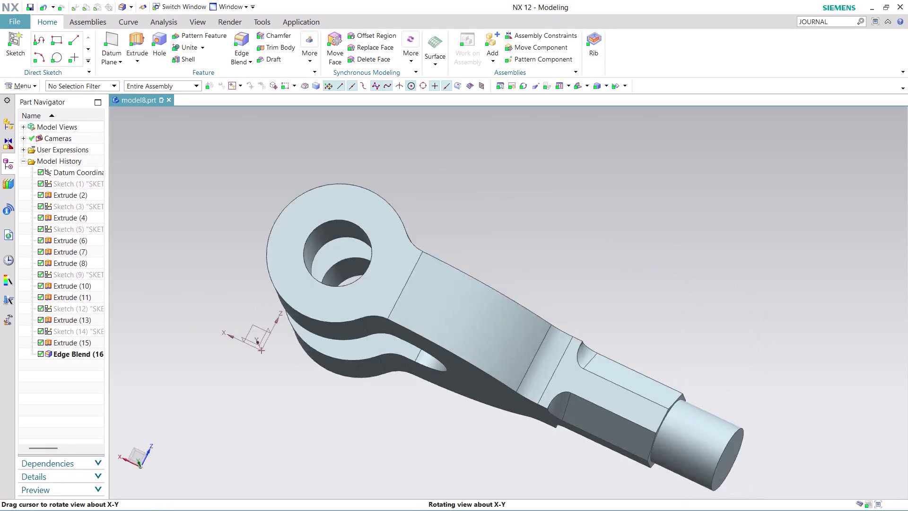
middle_drag(554, 217, 488, 211)
middle_click(488, 209)
middle_click(488, 206)
scroll(down, 3)
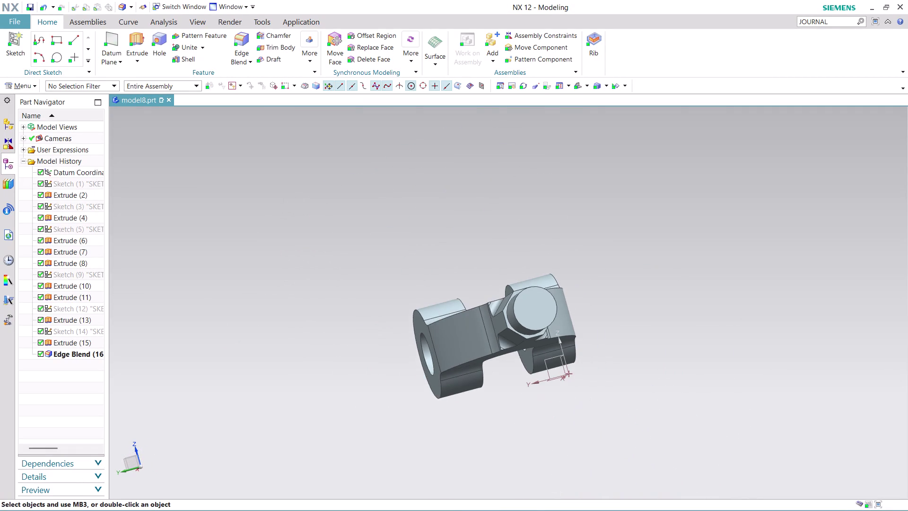
middle_drag(646, 344, 681, 383)
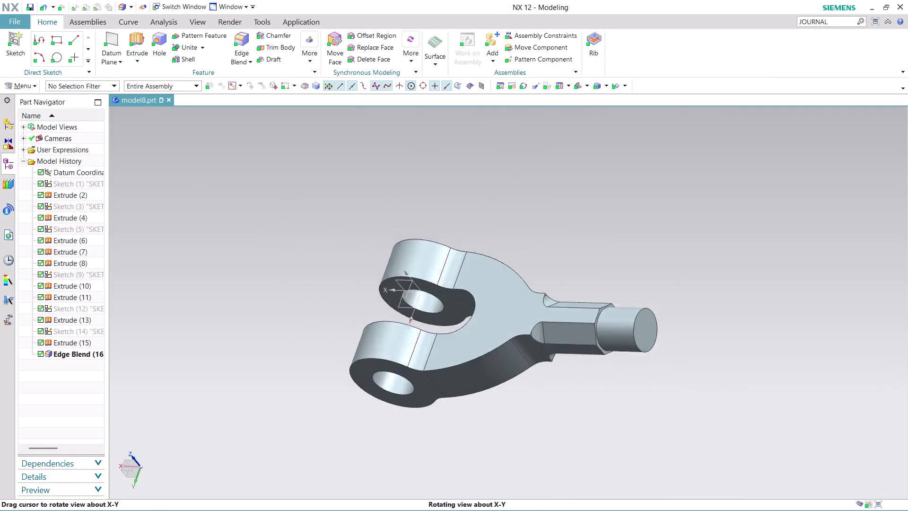
middle_drag(682, 382, 659, 251)
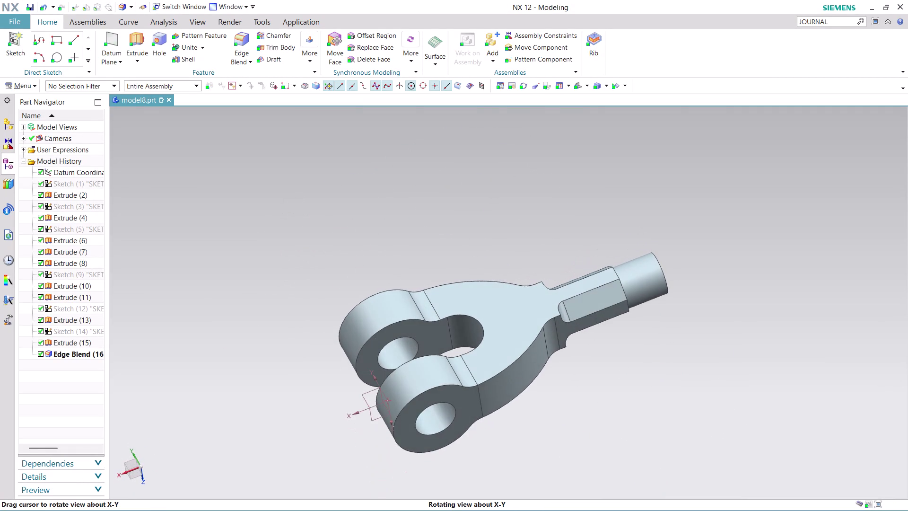
scroll(up, 3)
click(837, 19)
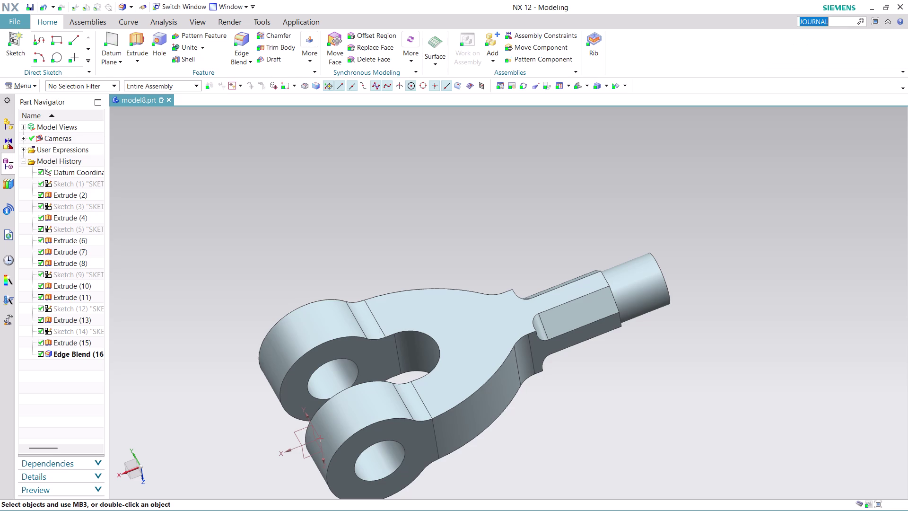
Stop the journal recording, close Command Finder, and begin saving model8.prt under a new name.
key(Return)
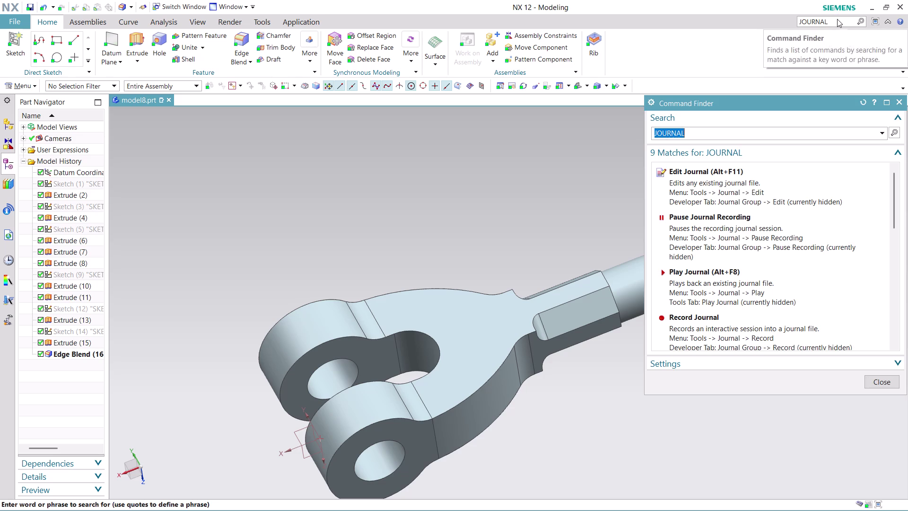
scroll(down, 3)
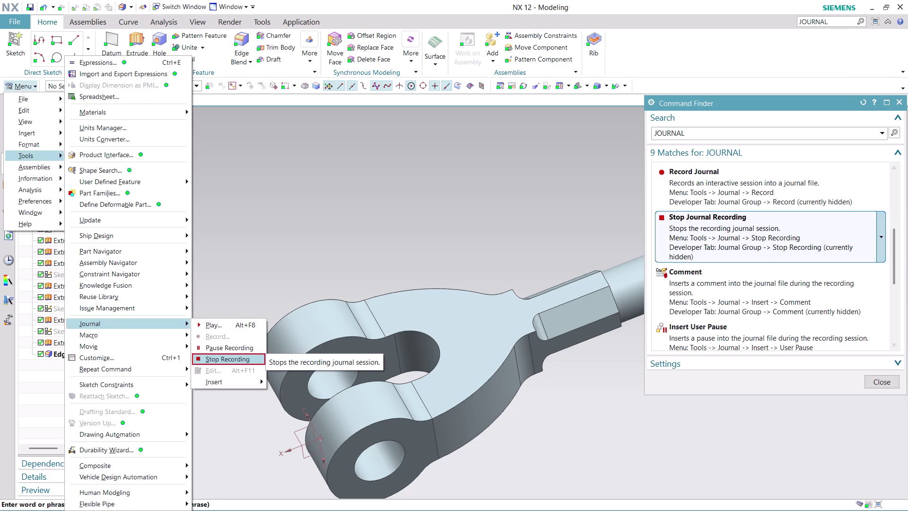
click(763, 224)
click(763, 224)
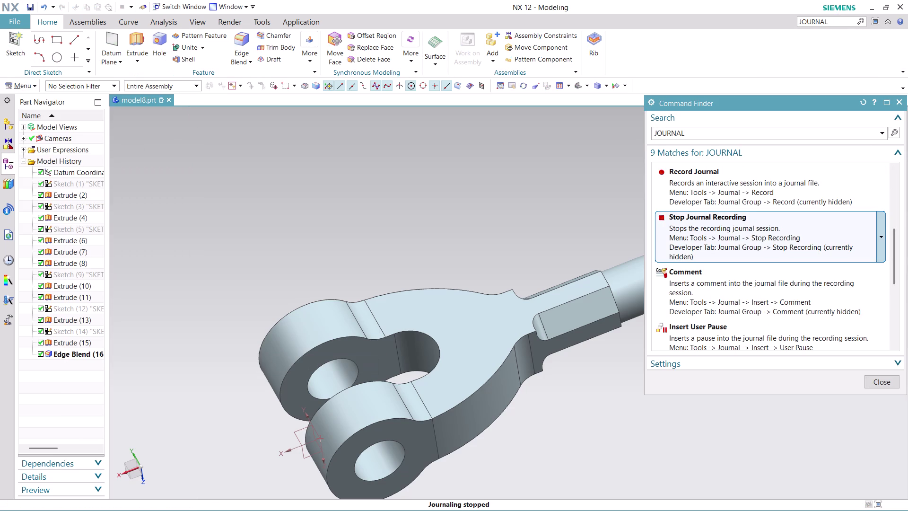
click(763, 224)
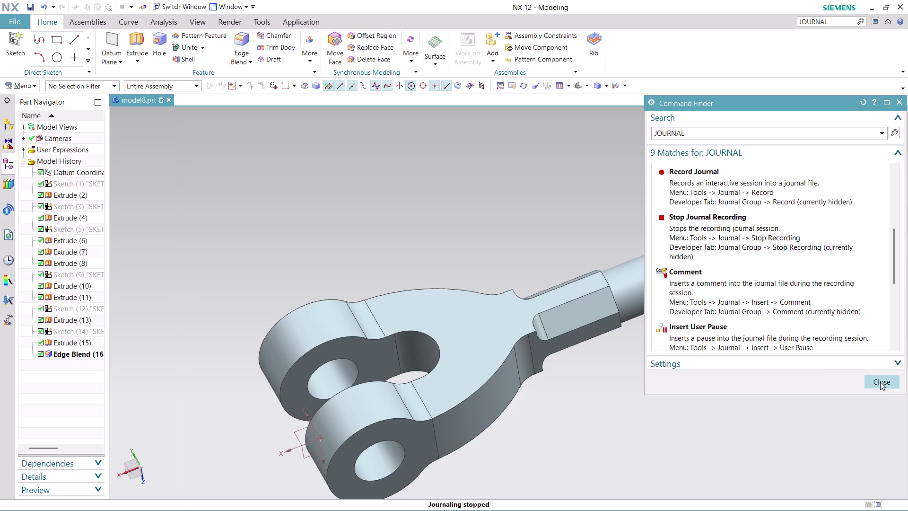
click(880, 381)
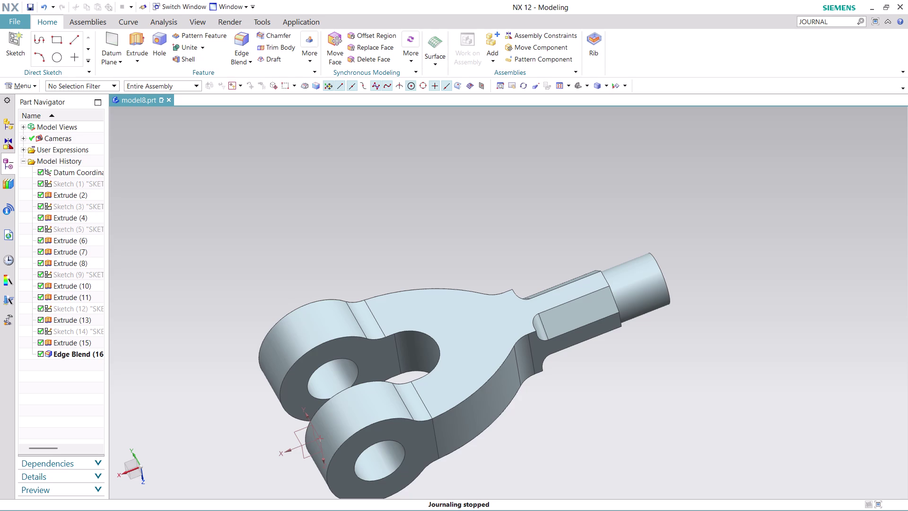
key(ctrl+s)
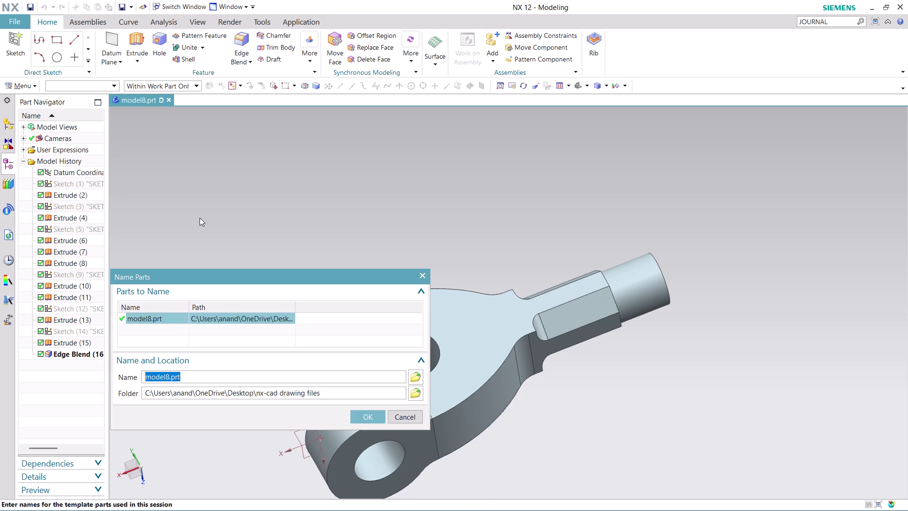
Save the clevis as the new part 'ASSEMBLY 7 PART 5' from the Name Parts dialog.
click(417, 374)
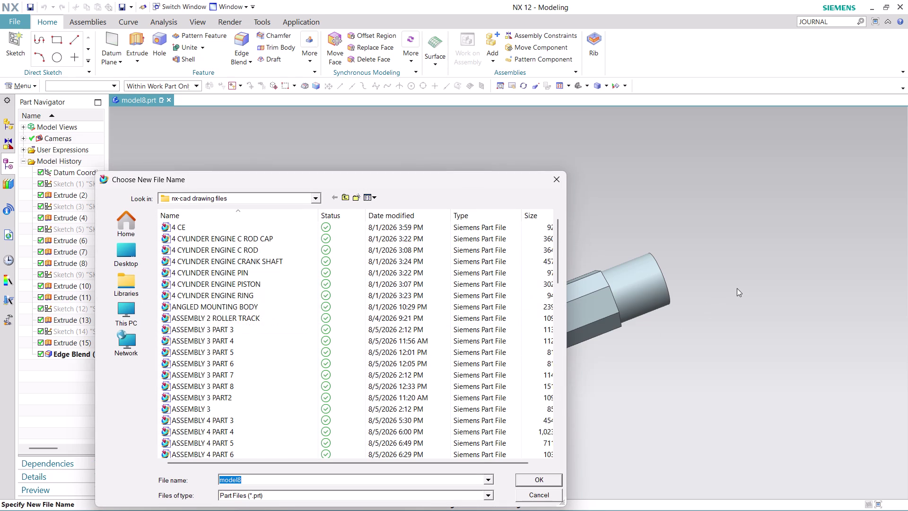
text(ASS)
text(EM)
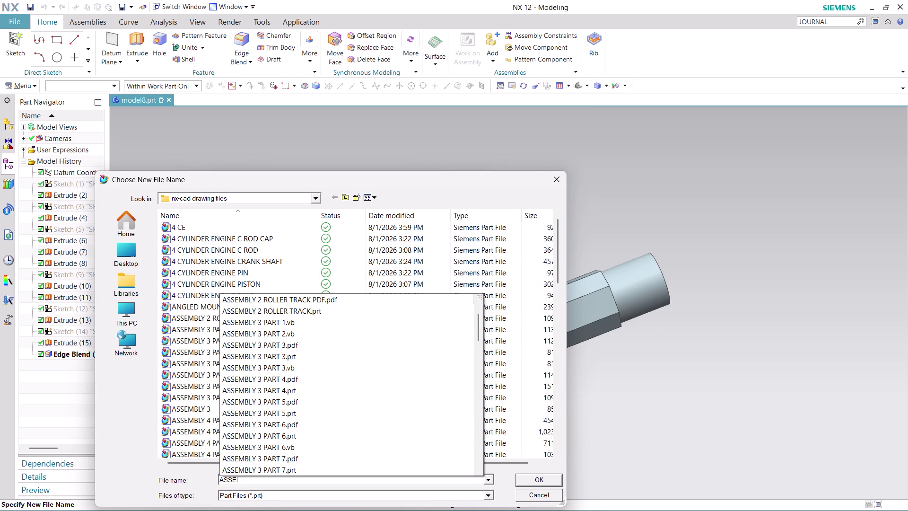
text(BLY)
key(space)
text(7 PA)
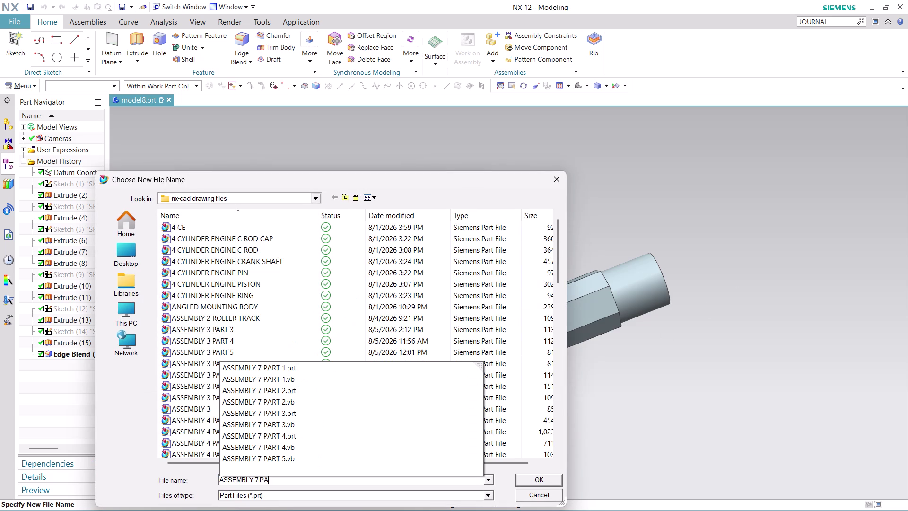
text(RT)
key(space)
text(5)
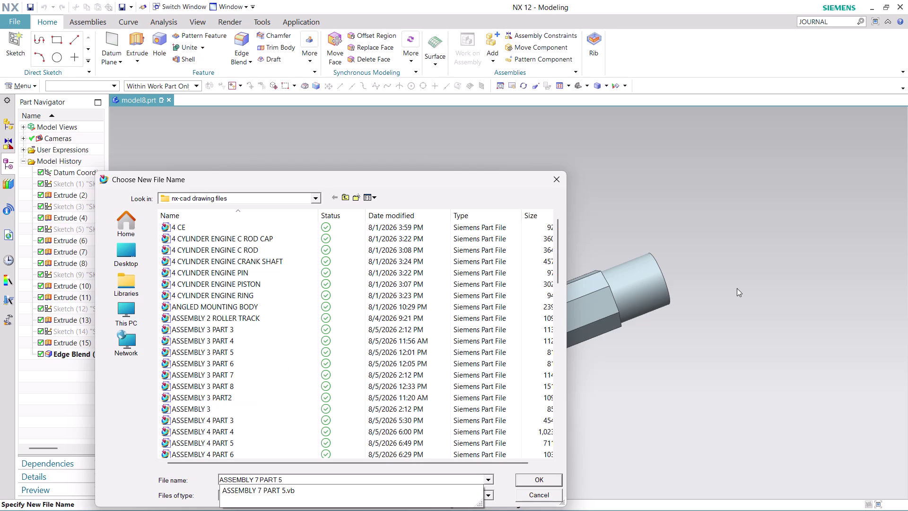
click(556, 477)
click(367, 417)
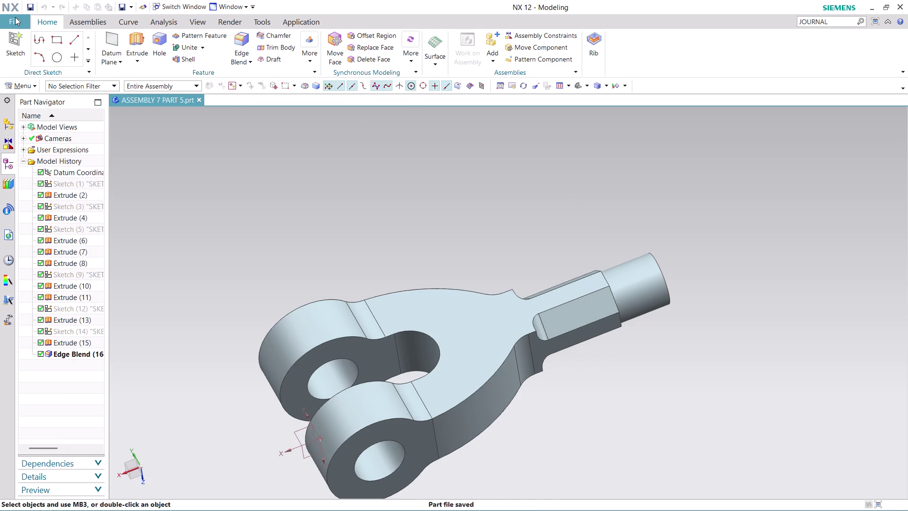
Glance at the File menu, then orbit the clevis to view another side.
click(15, 17)
scroll(down, 3)
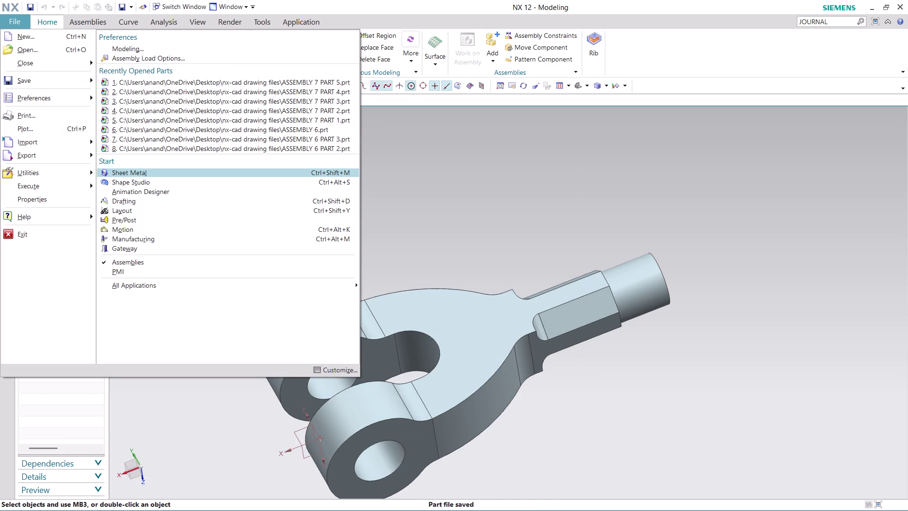
scroll(up, 3)
click(440, 209)
middle_drag(491, 259, 495, 247)
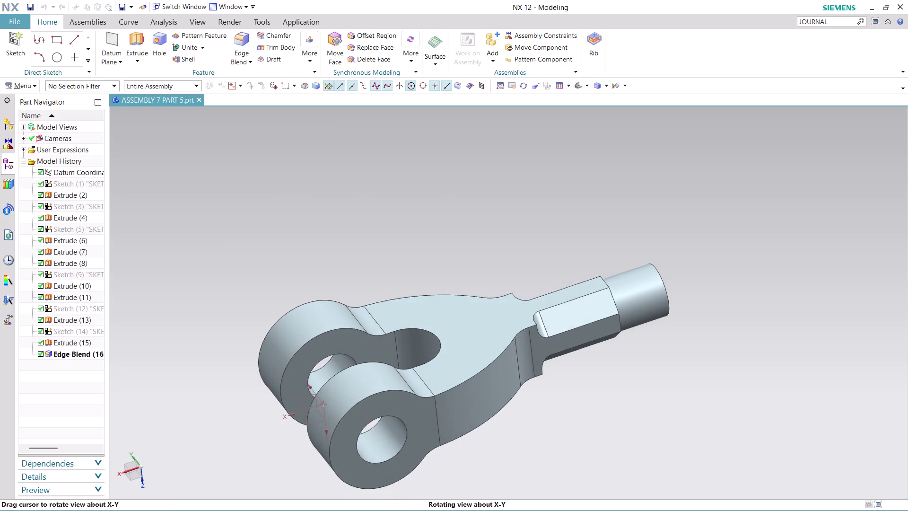
middle_drag(495, 246, 497, 254)
middle_drag(501, 255, 510, 200)
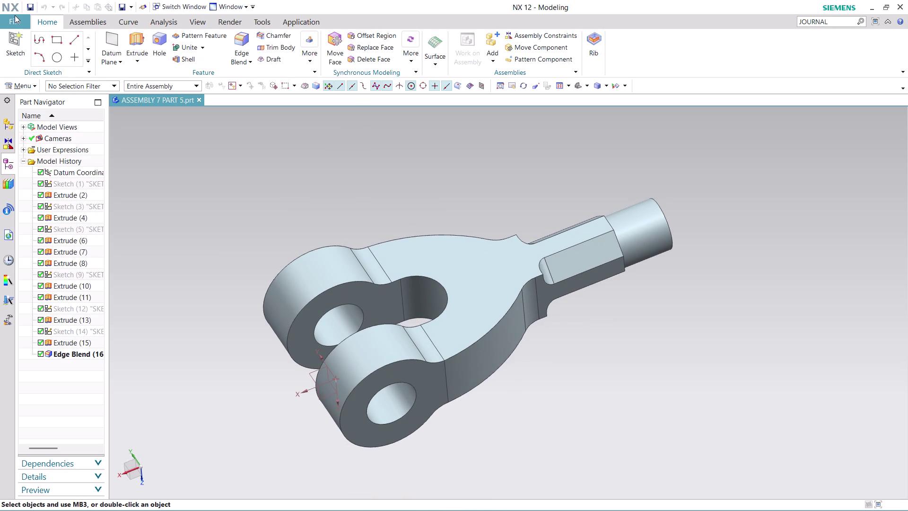
Rotate the clevis to inspect the fork from above, then switch to the Analysis tools.
click(14, 15)
middle_drag(566, 192, 567, 223)
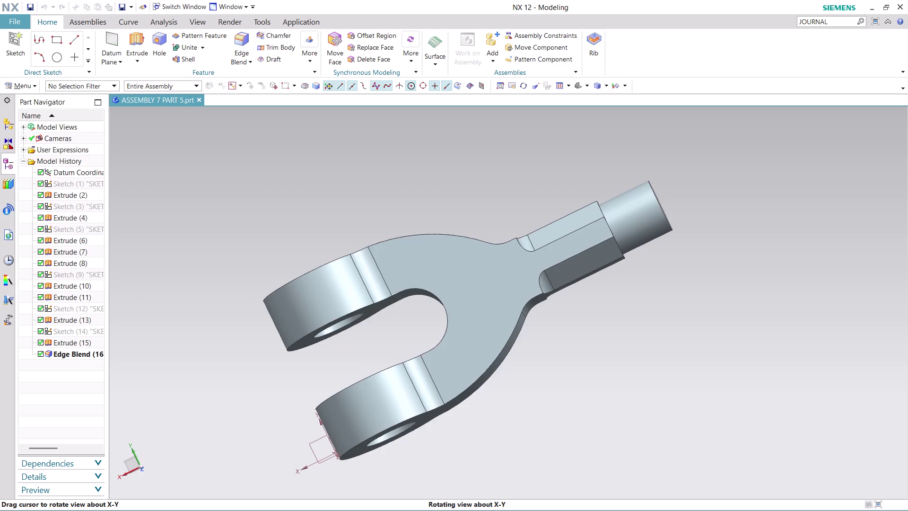
middle_drag(567, 223, 567, 234)
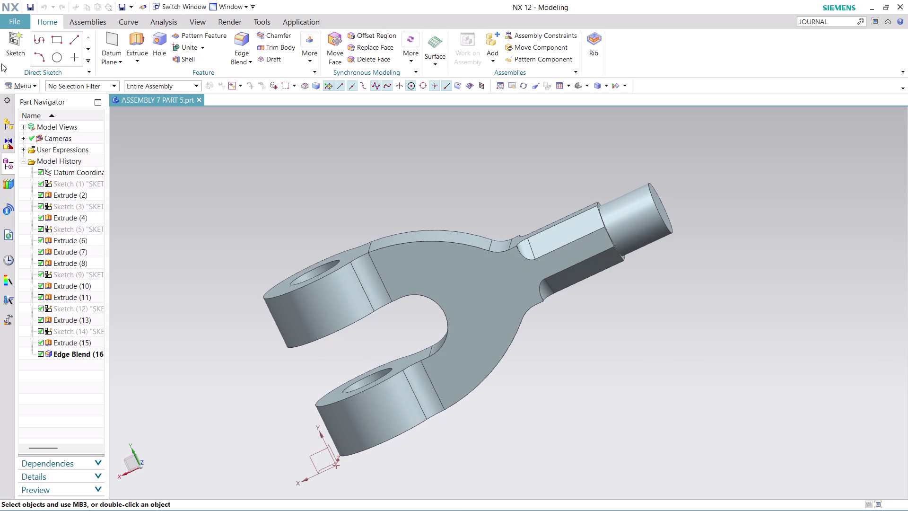
click(13, 16)
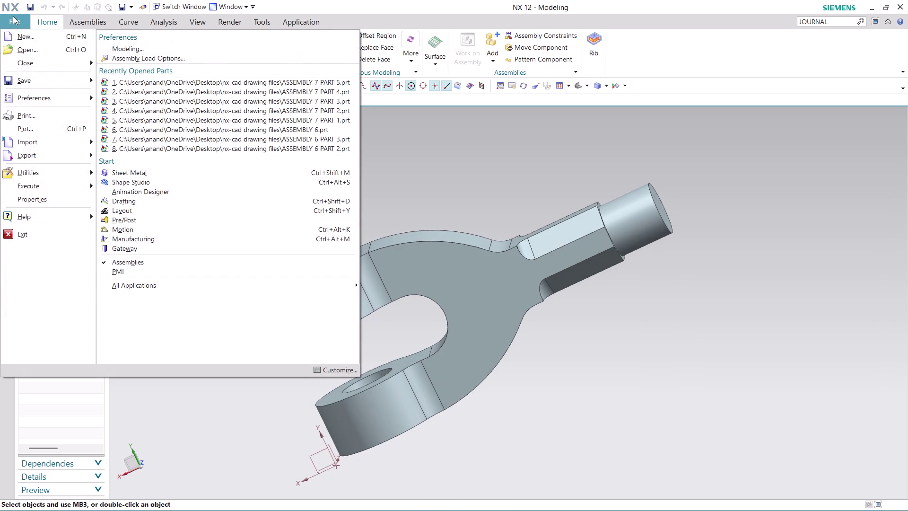
click(455, 182)
middle_drag(450, 191, 445, 163)
scroll(up, 3)
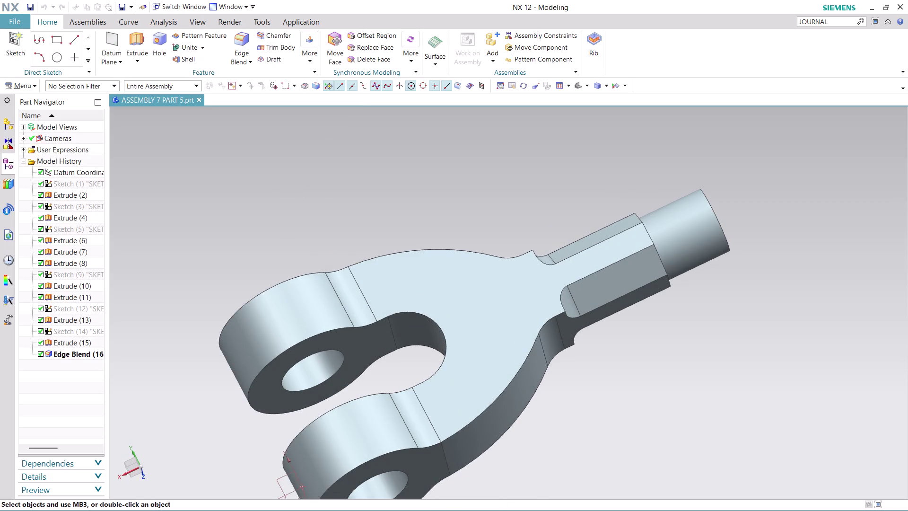
click(164, 19)
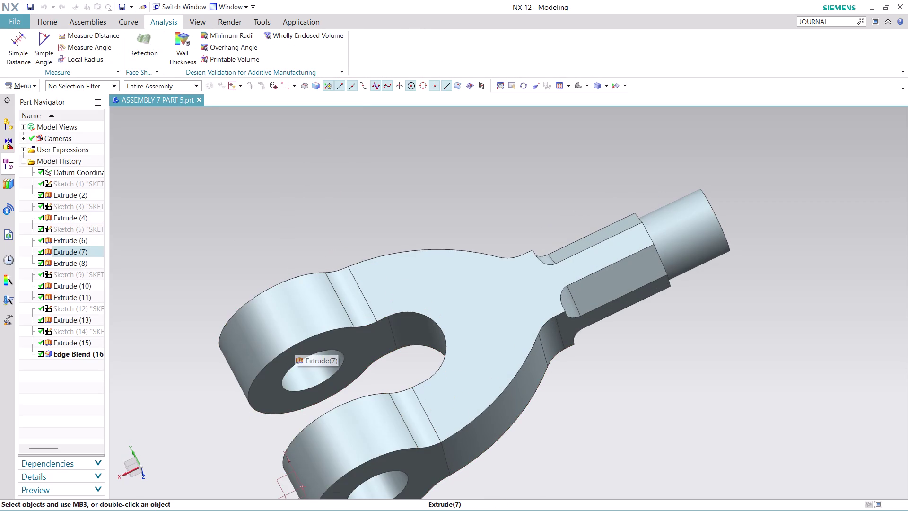
Measure the 30 mm distance from the upper hole centre to the lower arm edge.
click(104, 36)
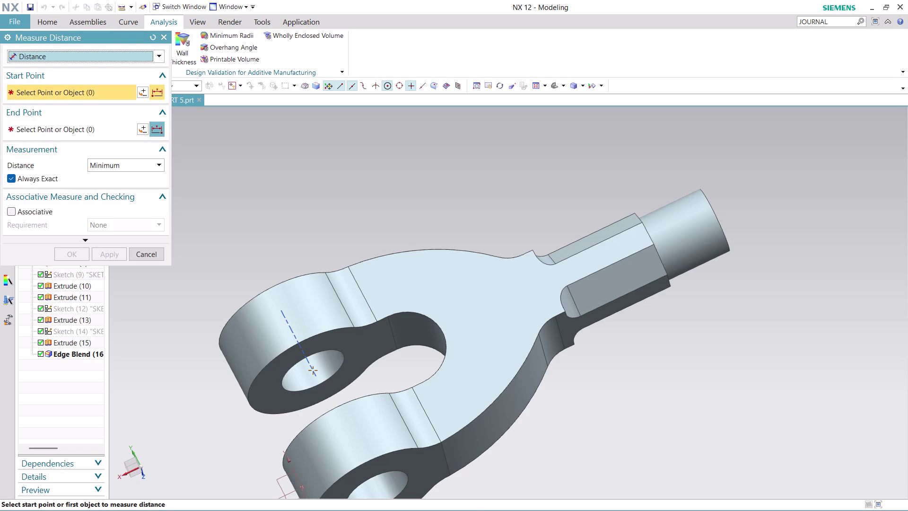
click(311, 338)
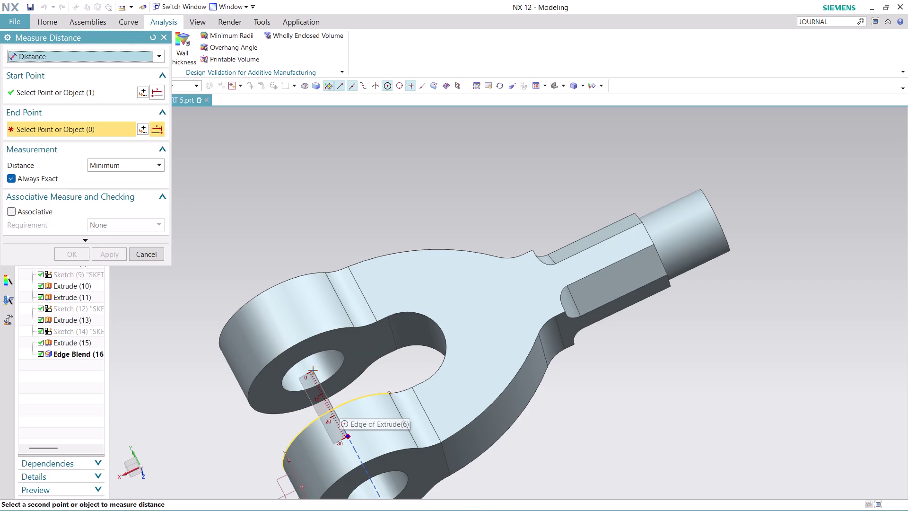
click(340, 406)
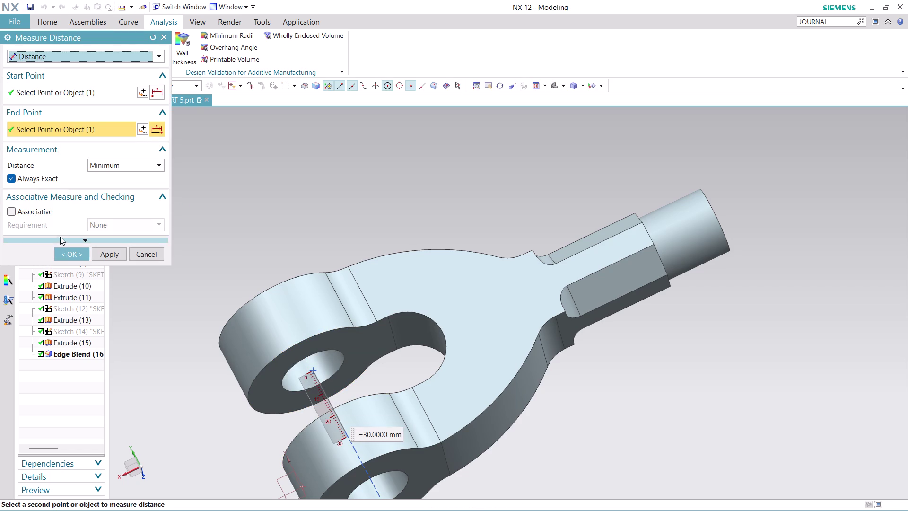
click(77, 256)
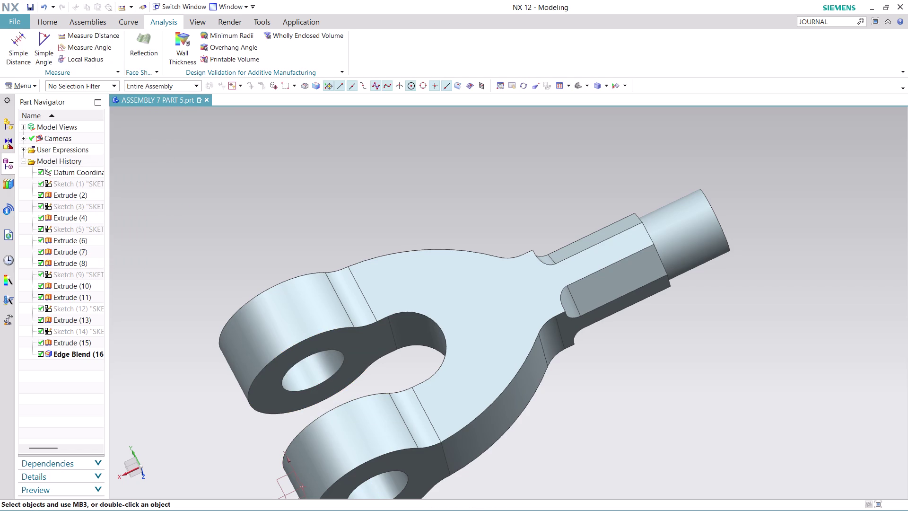
Export the current clevis display to PDF.
click(46, 21)
click(11, 18)
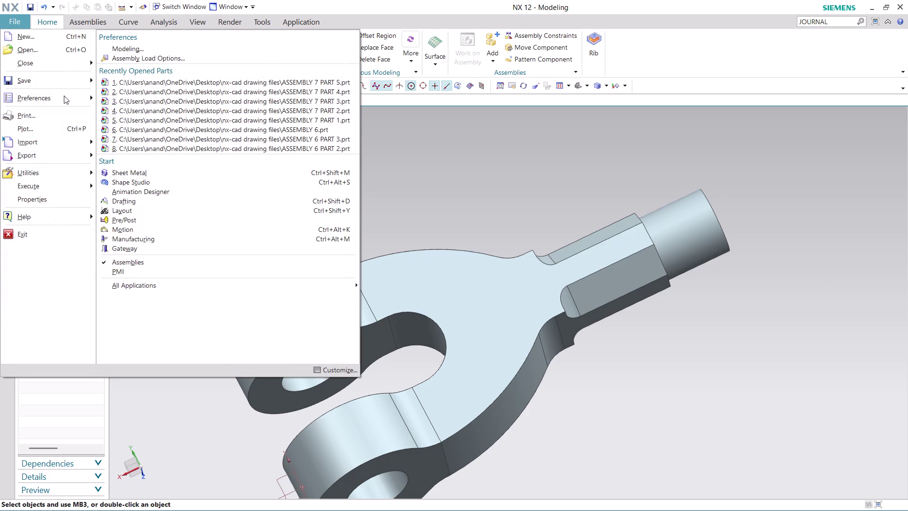
click(128, 145)
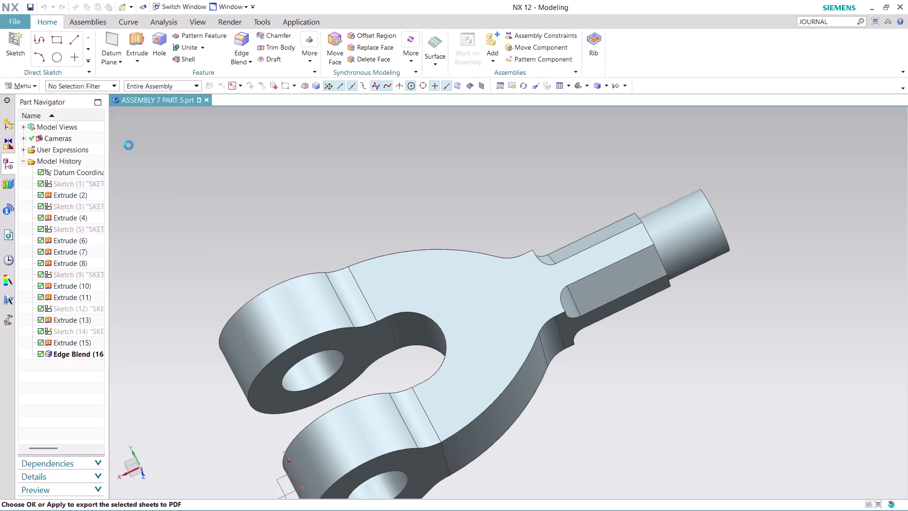
click(73, 219)
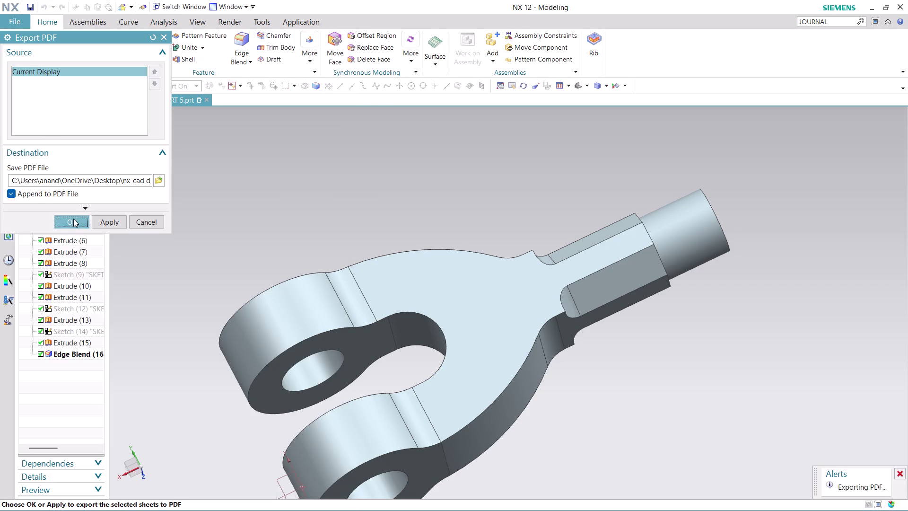